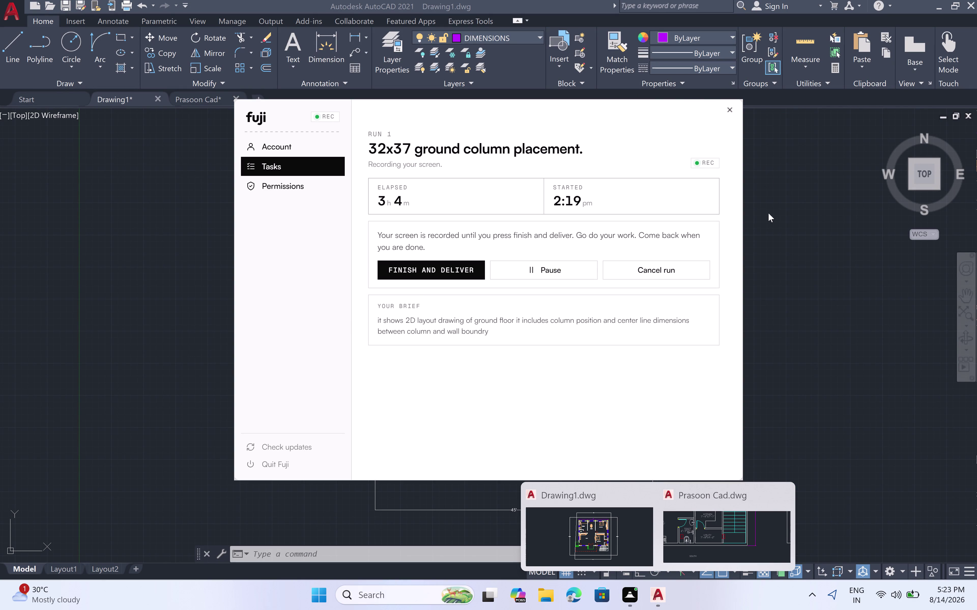
Close the Fuji recording task window to reveal the AutoCAD ground-floor plan.
click(633, 527)
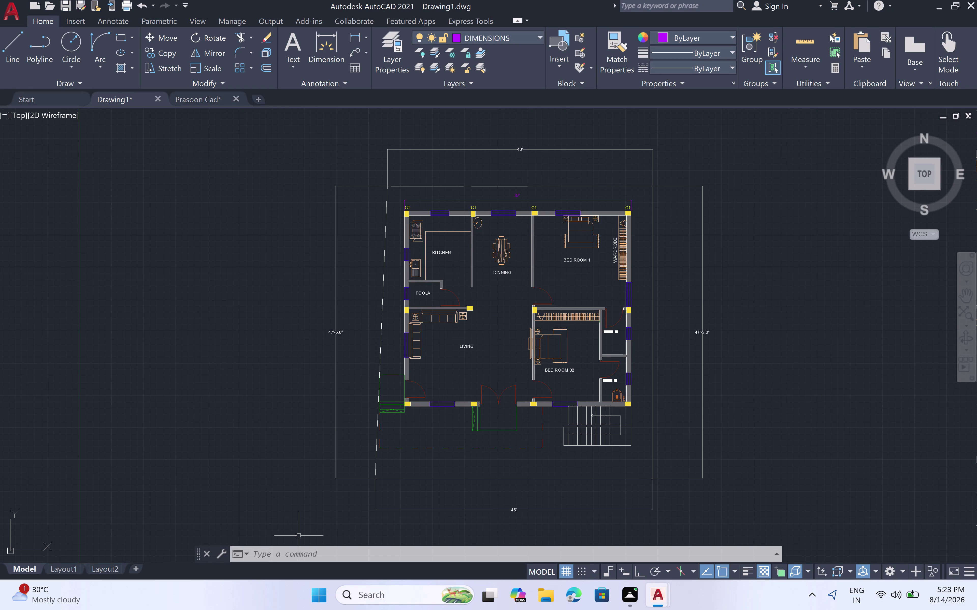
Switch the current layer from DIMENSIONS to 0 after abandoning a trial line.
scroll(up, 3)
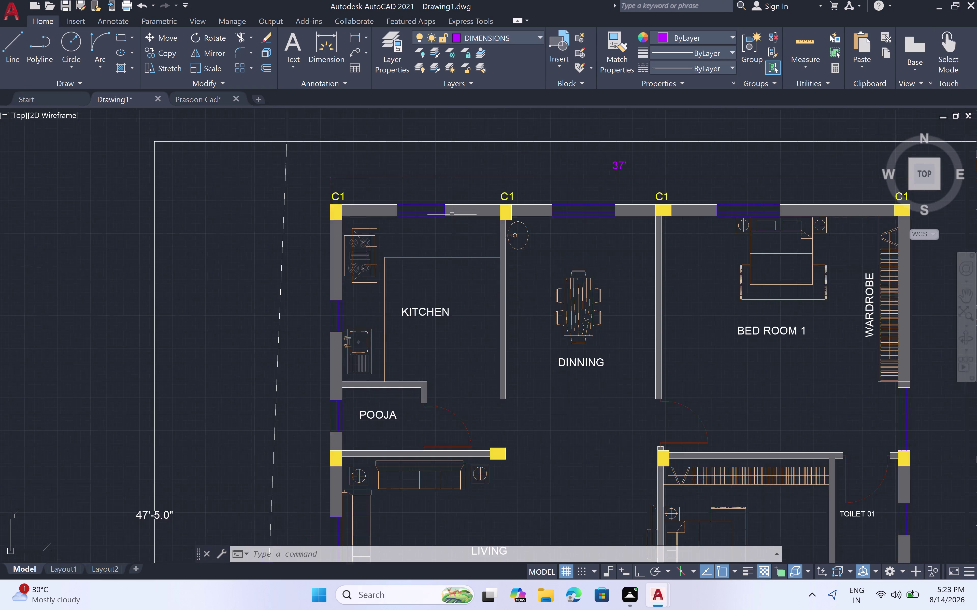
scroll(up, 3)
scroll(down, 3)
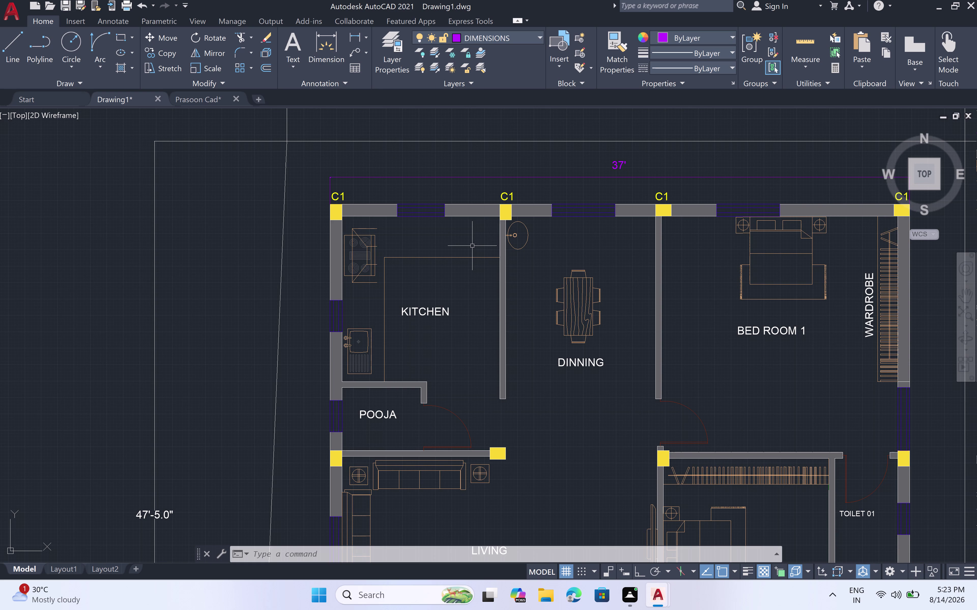
key(l)
key(space)
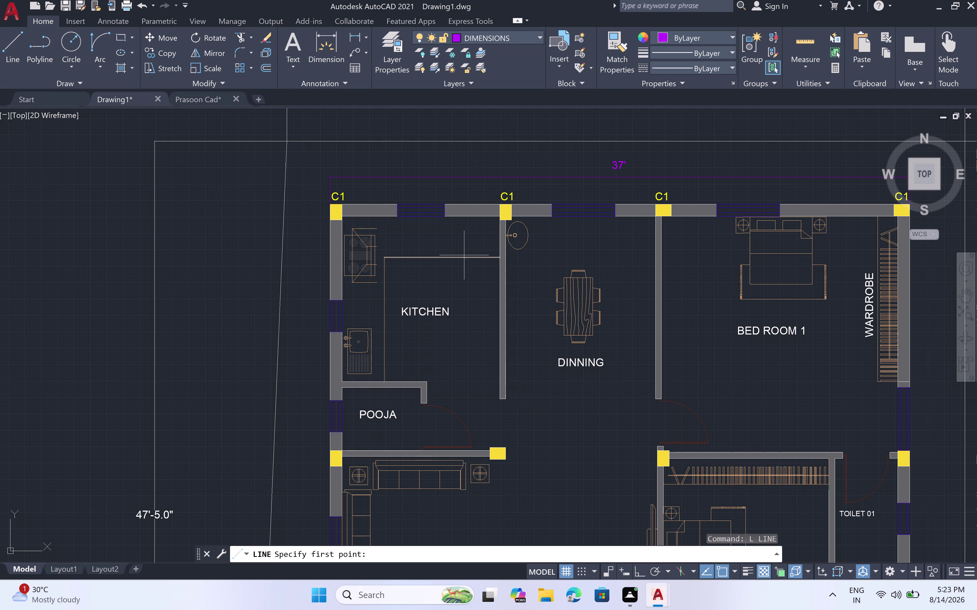
click(471, 218)
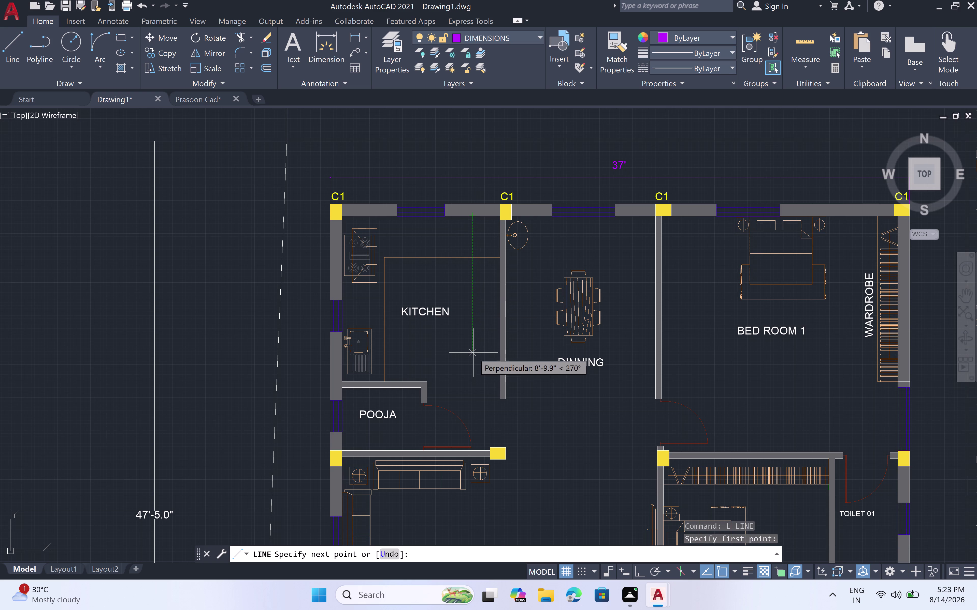
key(Escape)
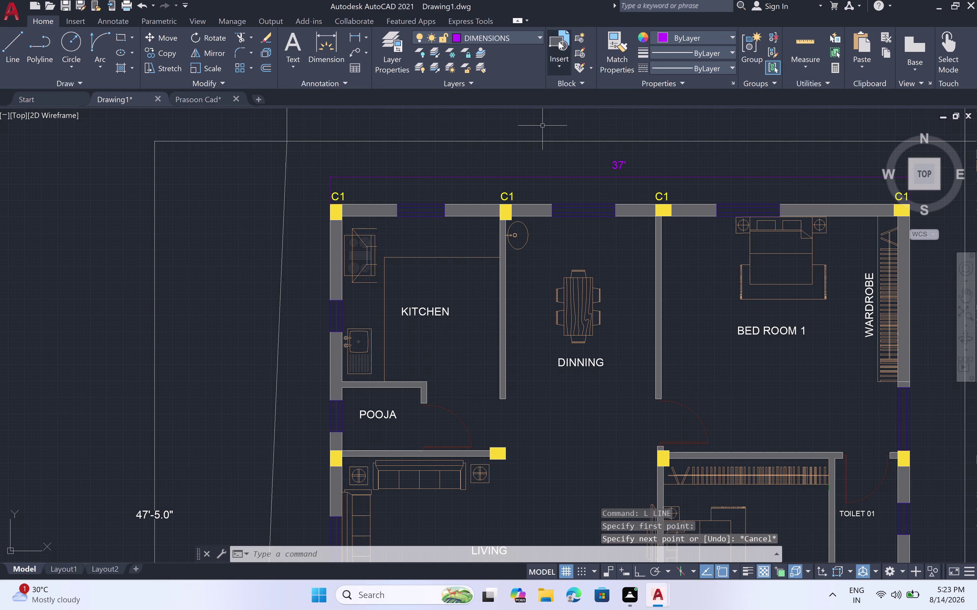
click(539, 33)
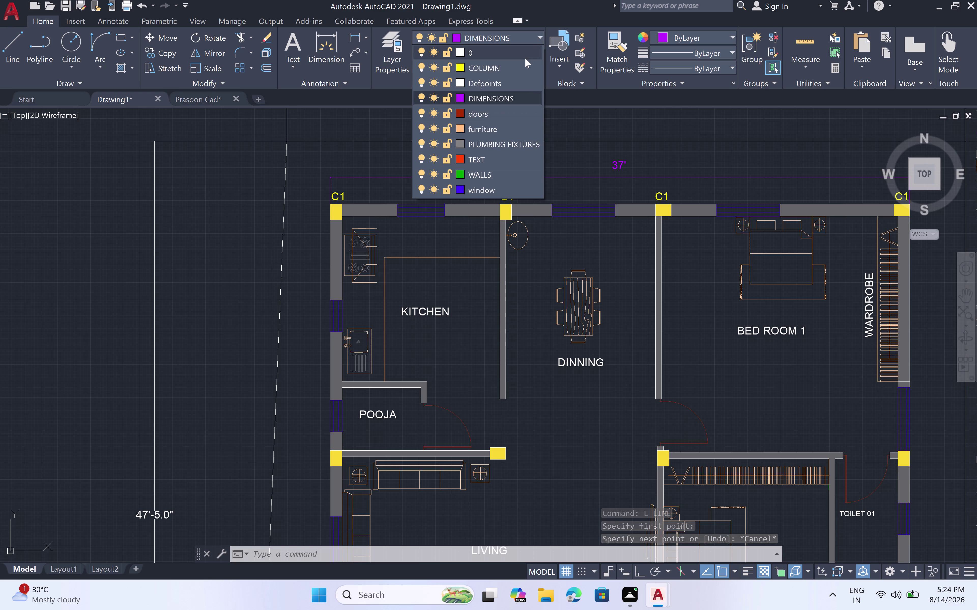
click(525, 53)
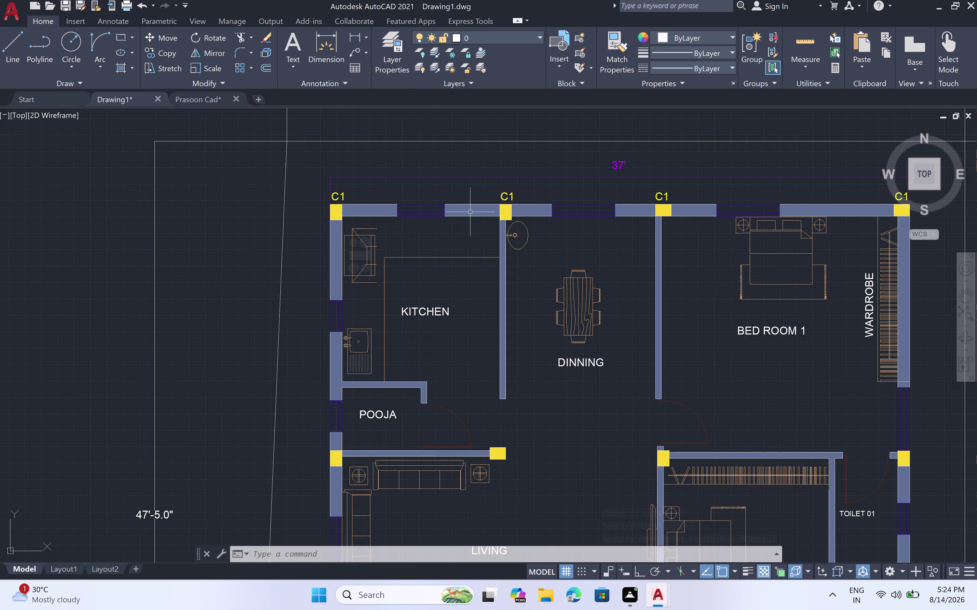
Draw the kitchen's vertical centre line from the top wall downward.
key(l)
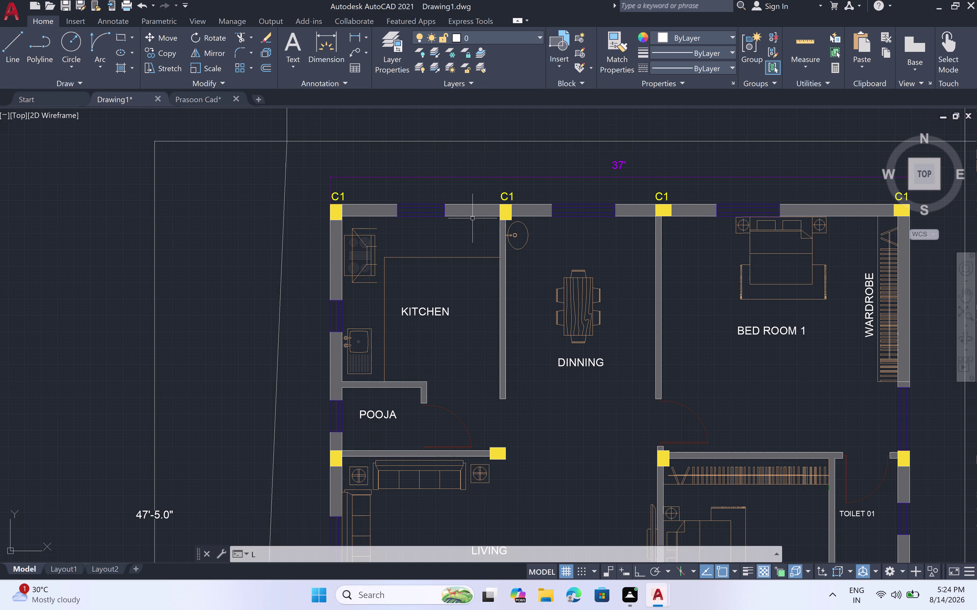
key(space)
click(473, 214)
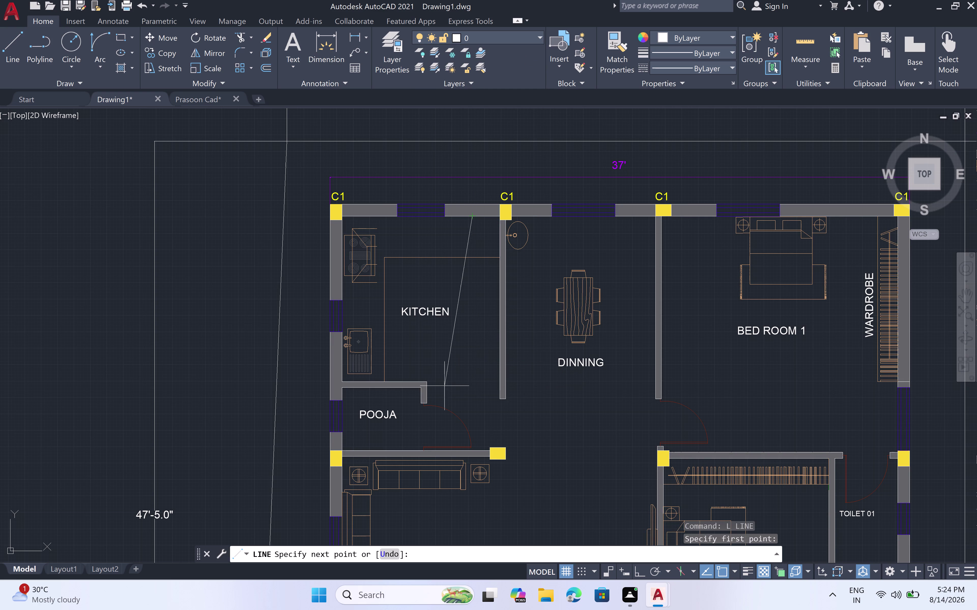
click(473, 381)
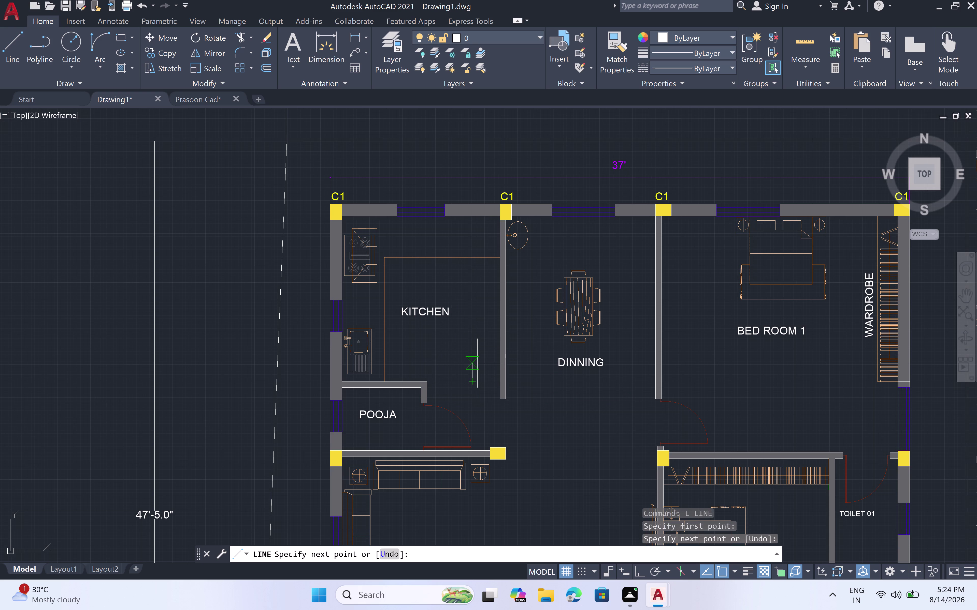
key(Escape)
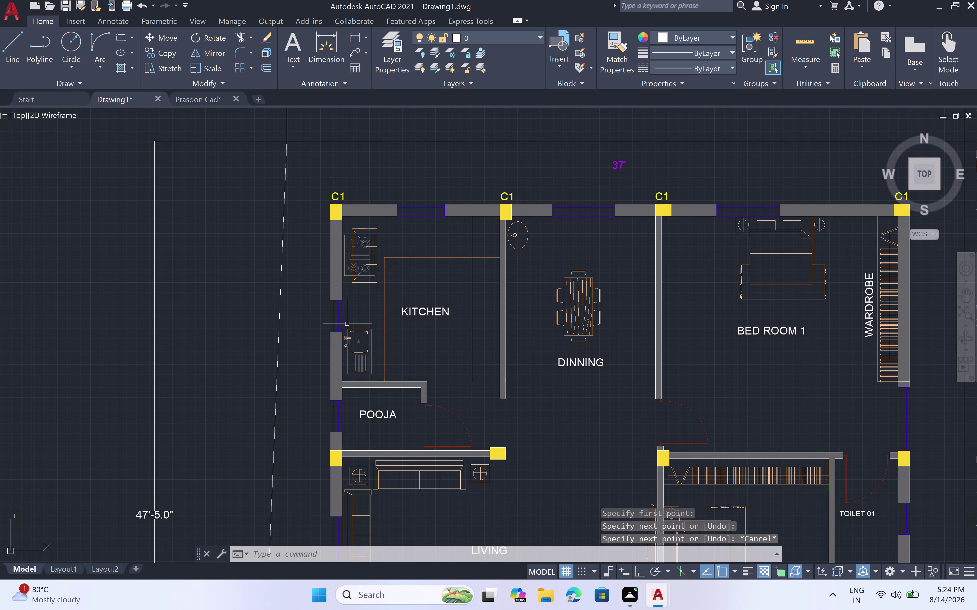
With Ortho on, draw the kitchen's horizontal centre line from left wall to right wall.
key(space)
key(space)
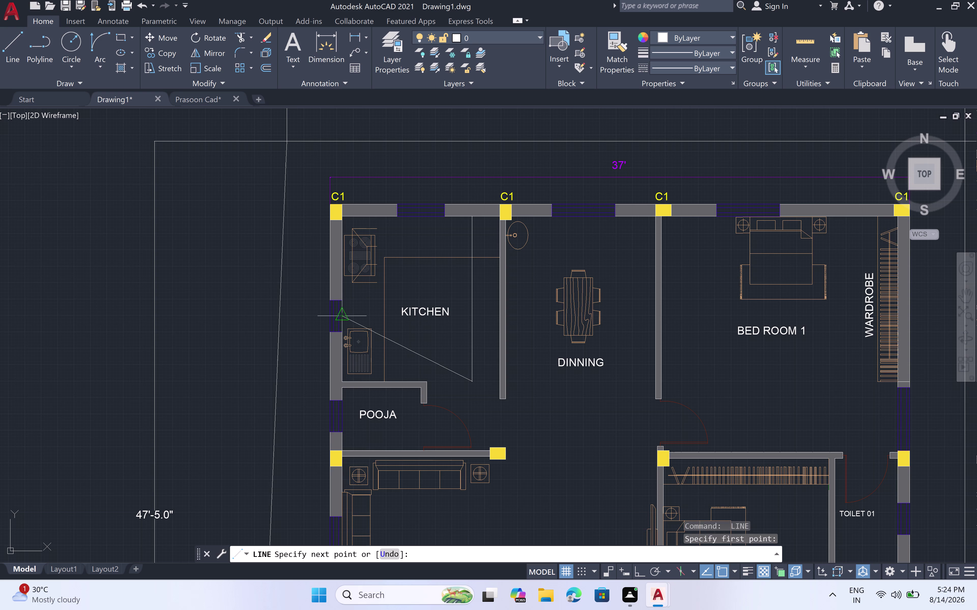
key(Escape)
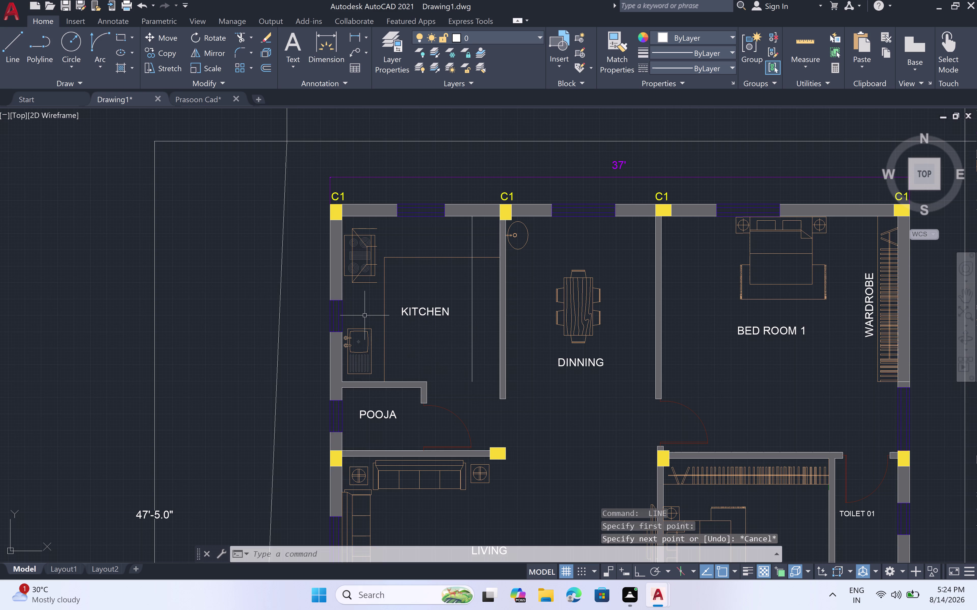
key(l)
key(space)
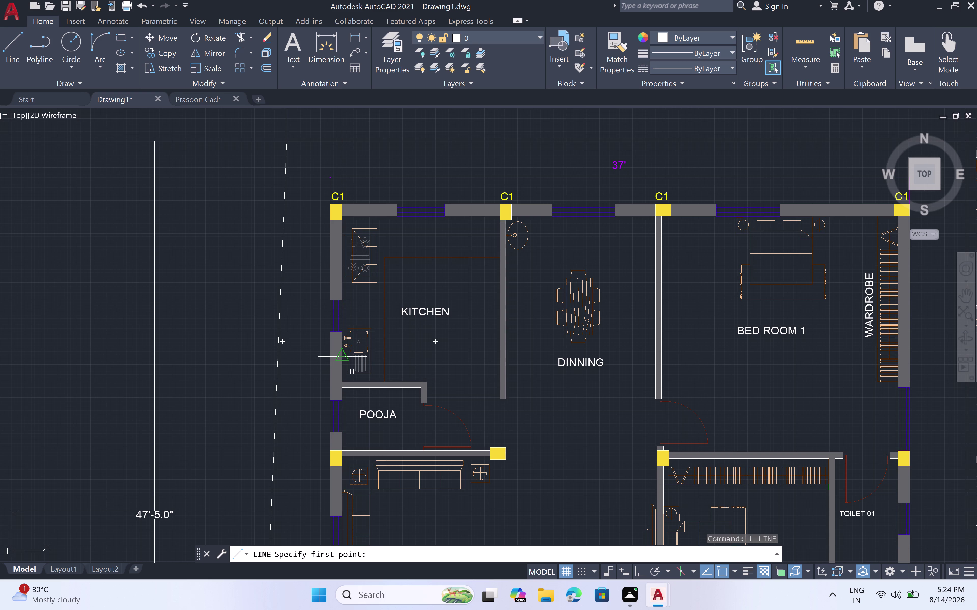
drag(340, 356, 344, 356)
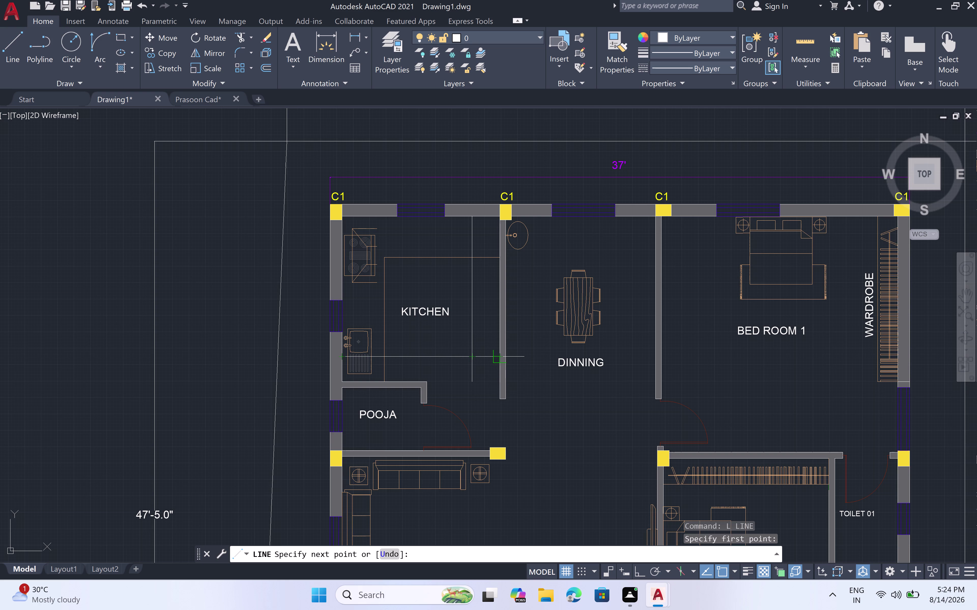
scroll(up, 3)
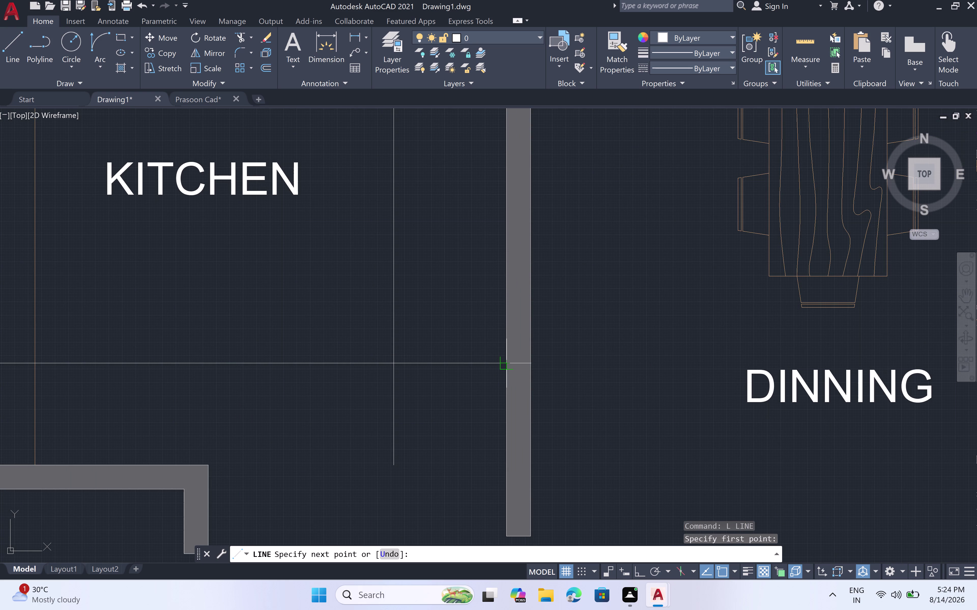
key(F8)
click(504, 360)
key(Escape)
scroll(down, 3)
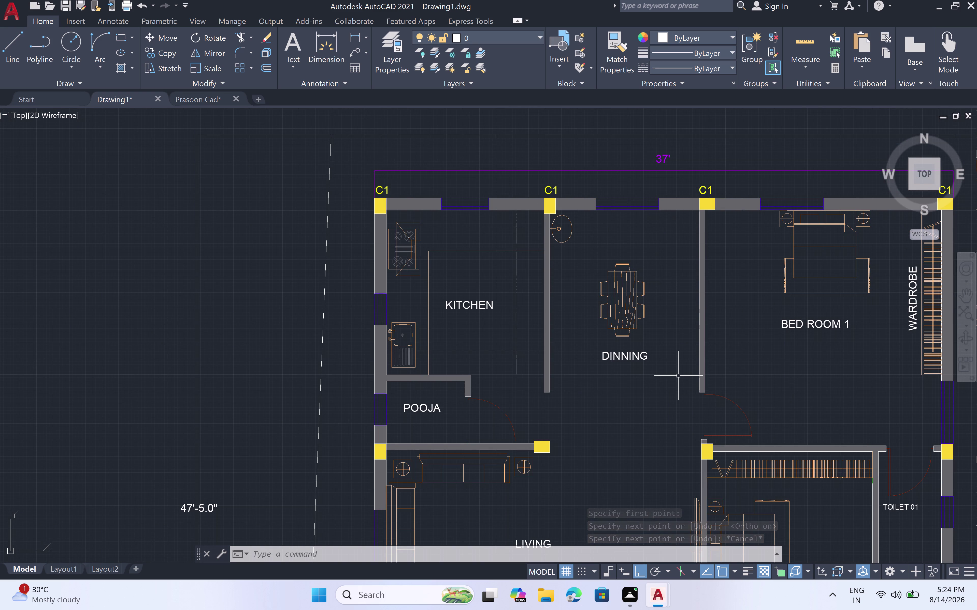
Draw the dining room's vertical centre line from the top wall to the bottom wall.
key(l)
key(space)
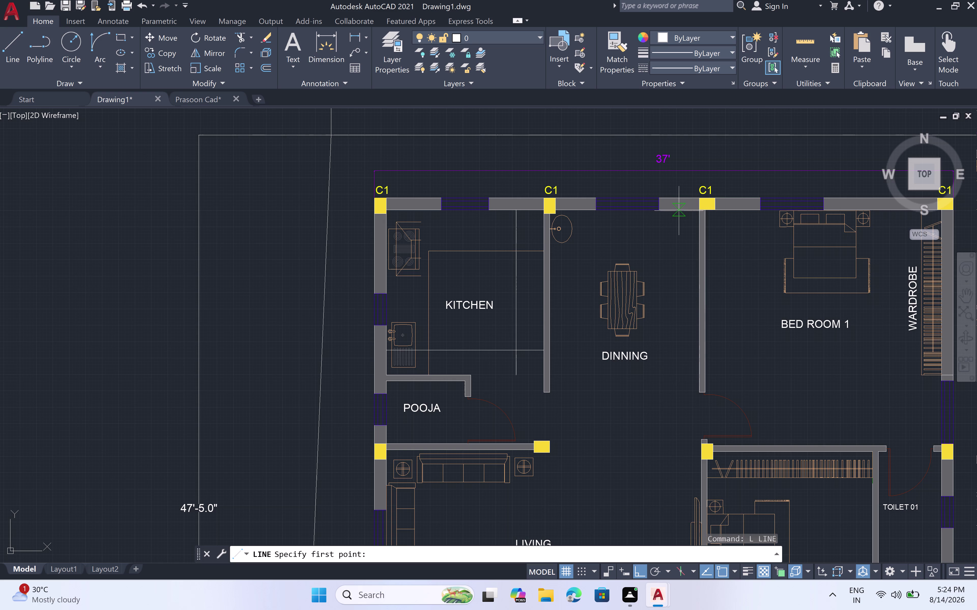
scroll(up, 3)
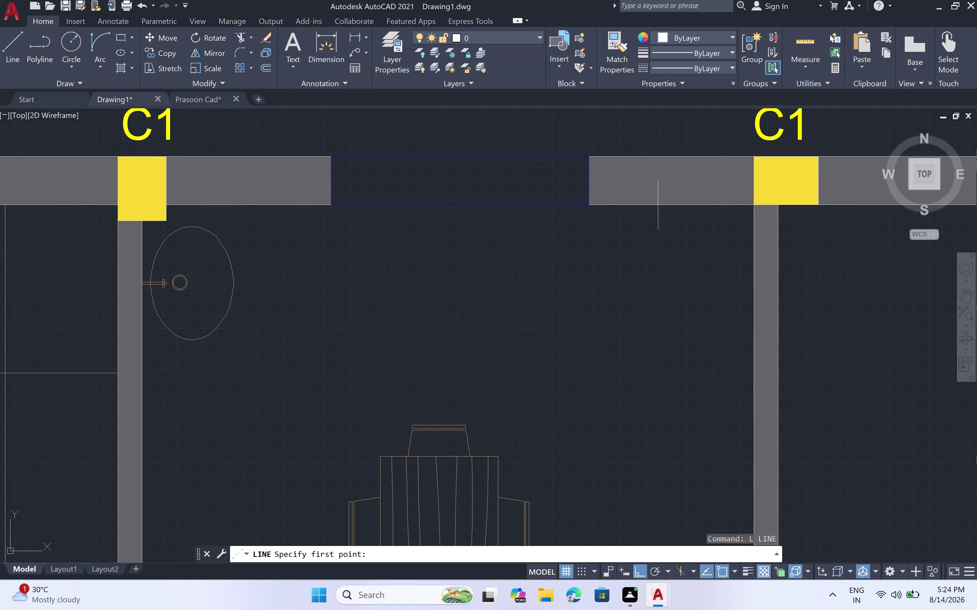
click(681, 206)
scroll(down, 3)
scroll(down, 3)
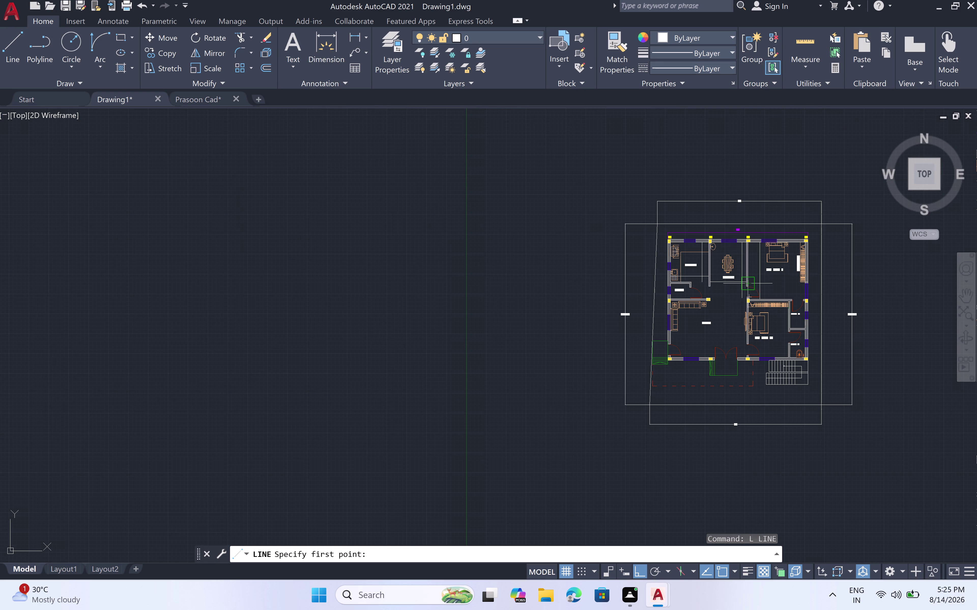
Run a horizontal Bed Room 1 centre line from the bedroom wall to the wardrobe wall.
scroll(up, 3)
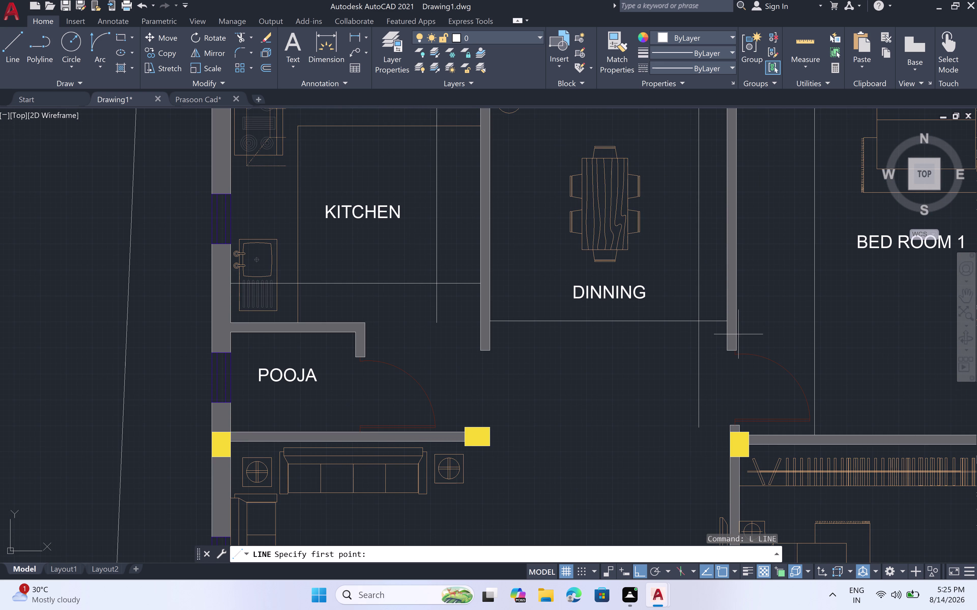
click(735, 329)
scroll(down, 3)
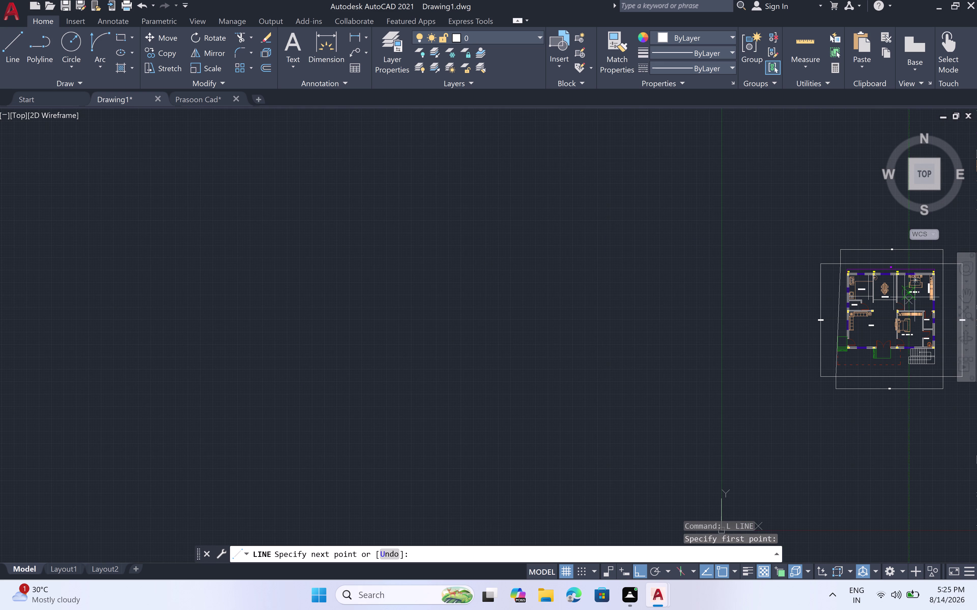
middle_drag(918, 299, 845, 307)
scroll(up, 3)
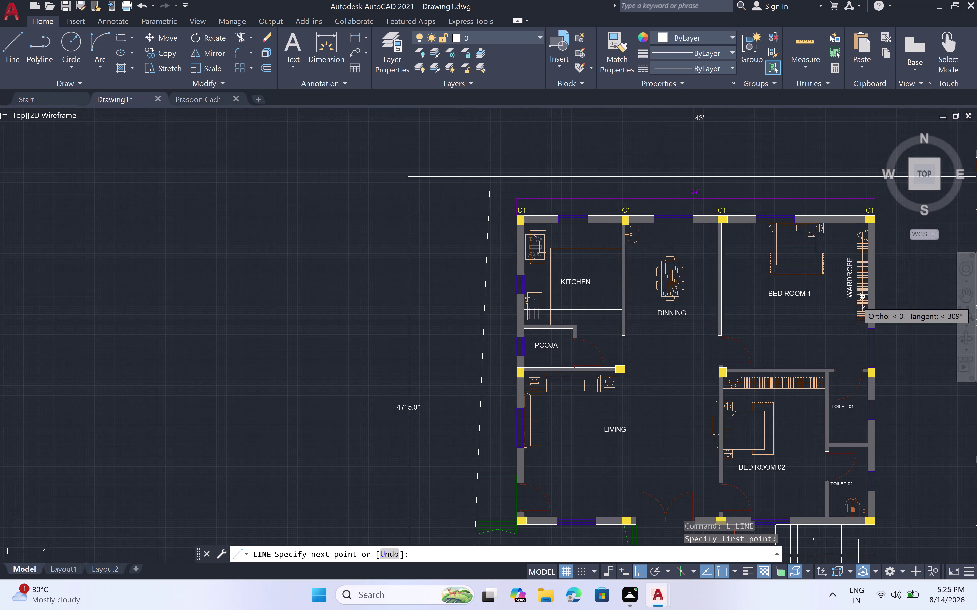
scroll(up, 3)
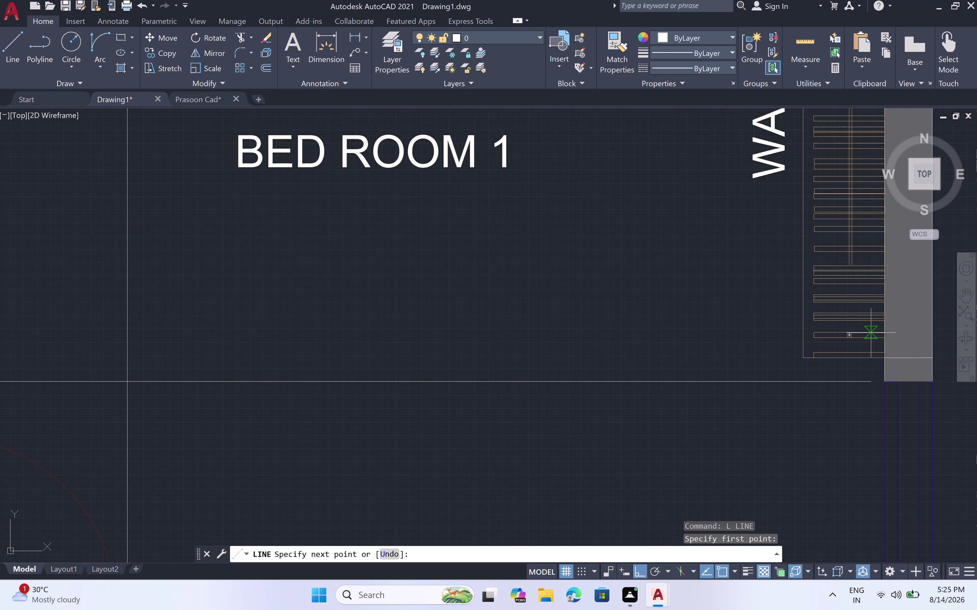
click(883, 378)
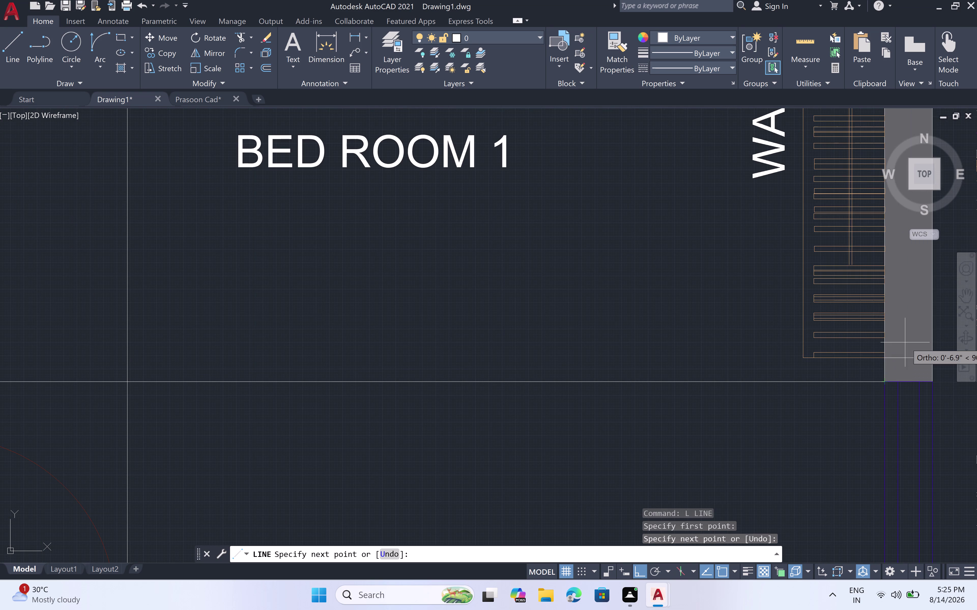
End the Bed Room 1 line and zoom onto the top wall between the C1 columns.
key(Escape)
scroll(down, 3)
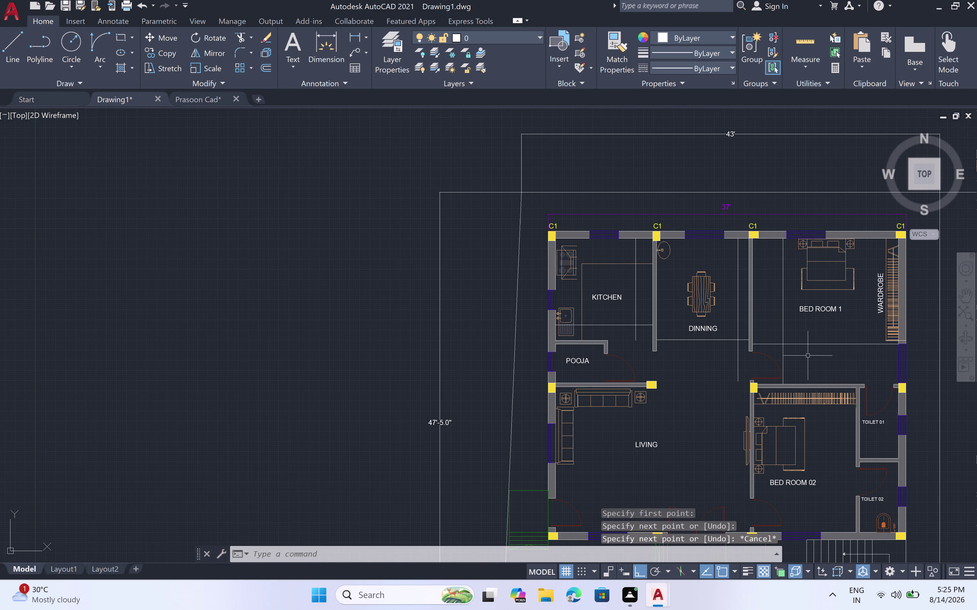
scroll(down, 3)
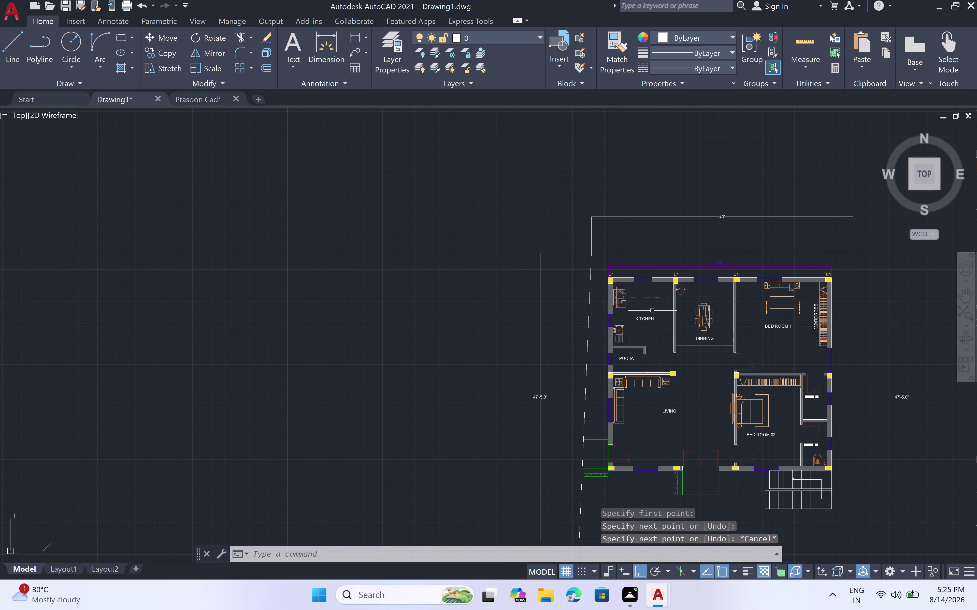
scroll(up, 3)
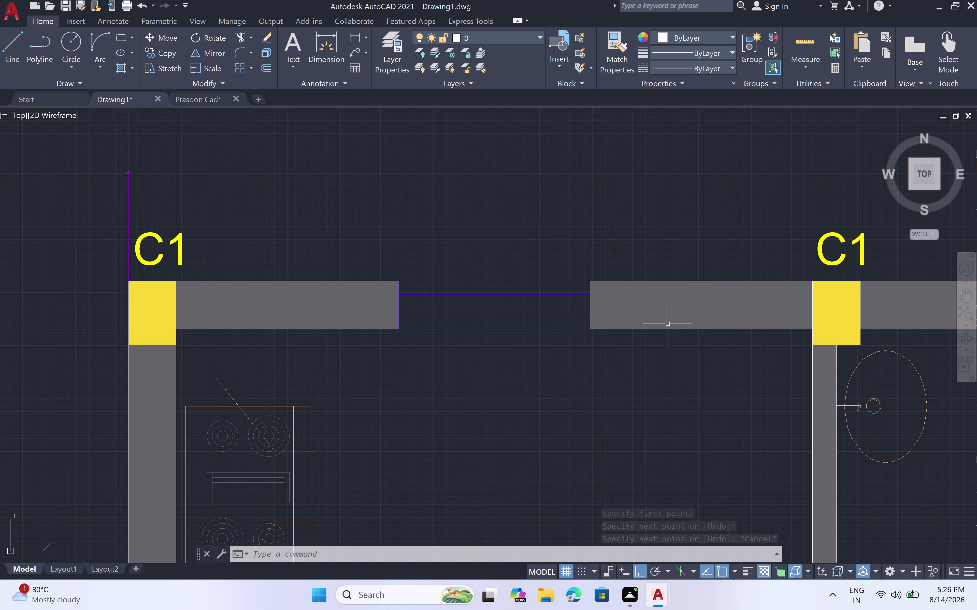
scroll(up, 3)
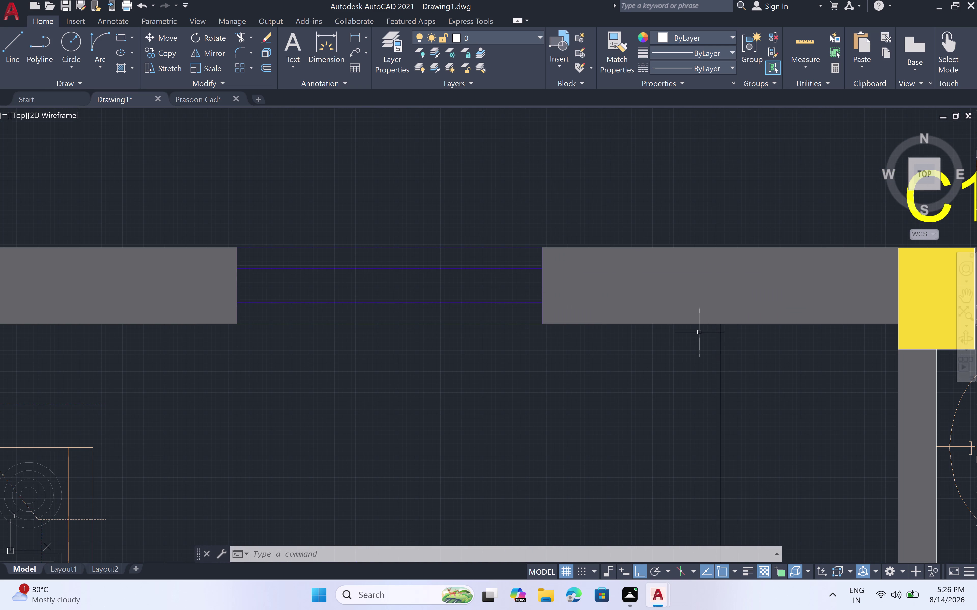
key(l)
key(space)
With Ortho off, sketch the arrowhead's top point, lower-left tip and centre-line notch.
scroll(up, 3)
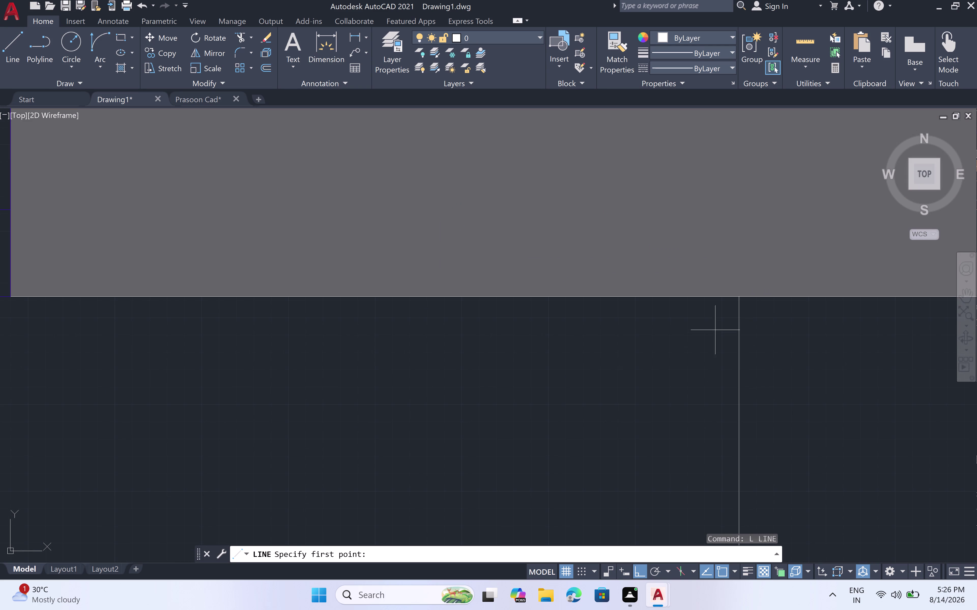
click(740, 299)
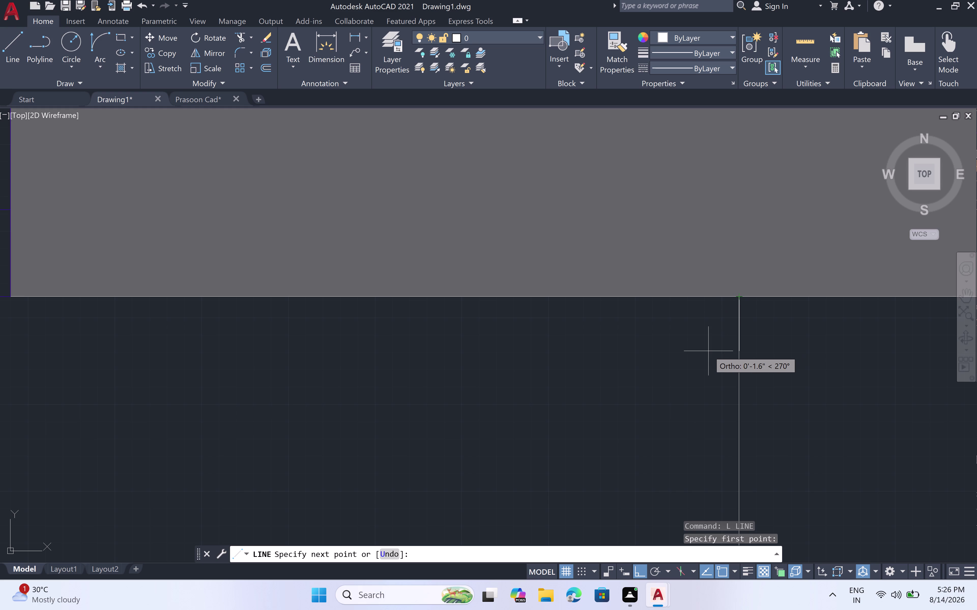
key(F8)
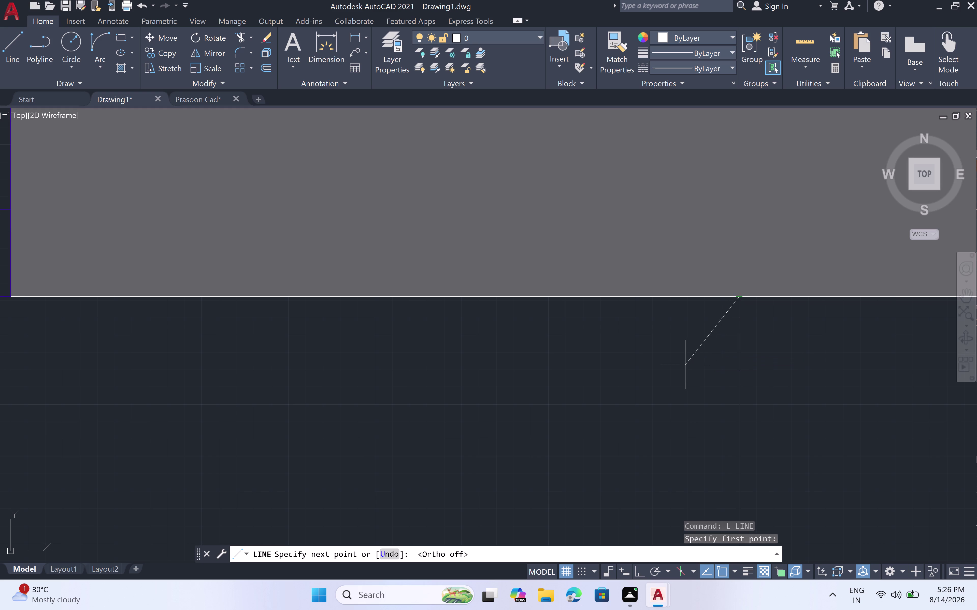
click(640, 447)
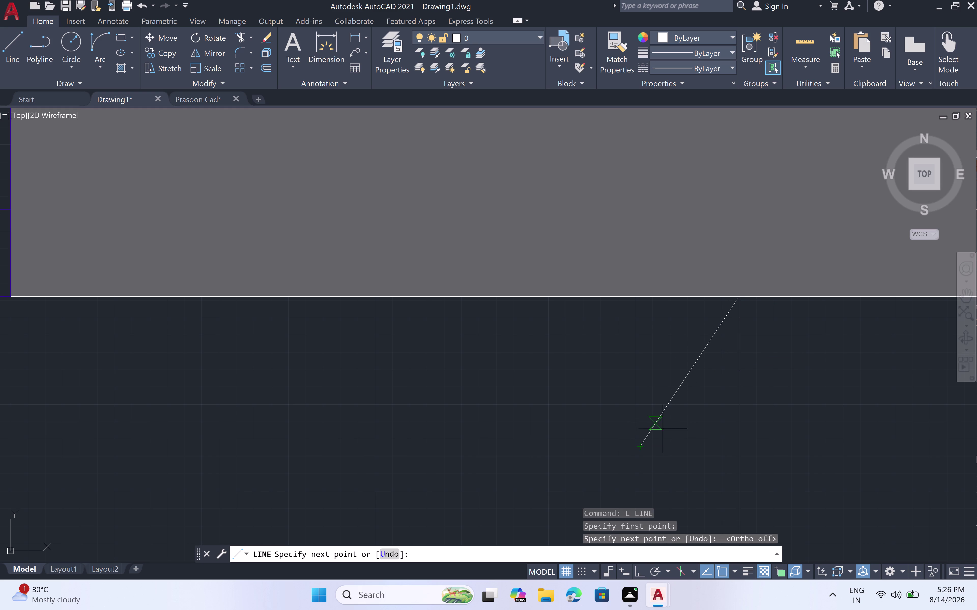
click(740, 397)
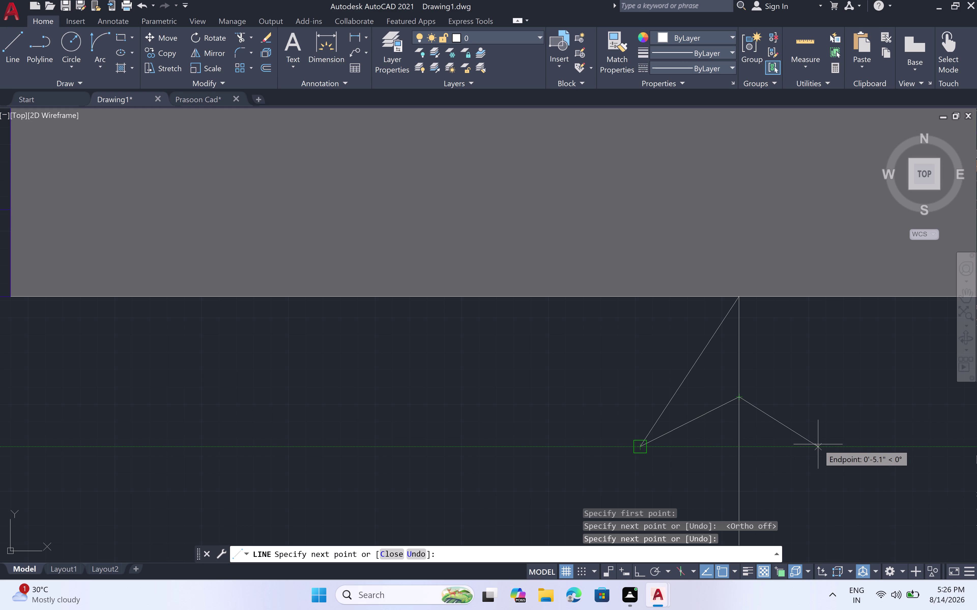
click(817, 445)
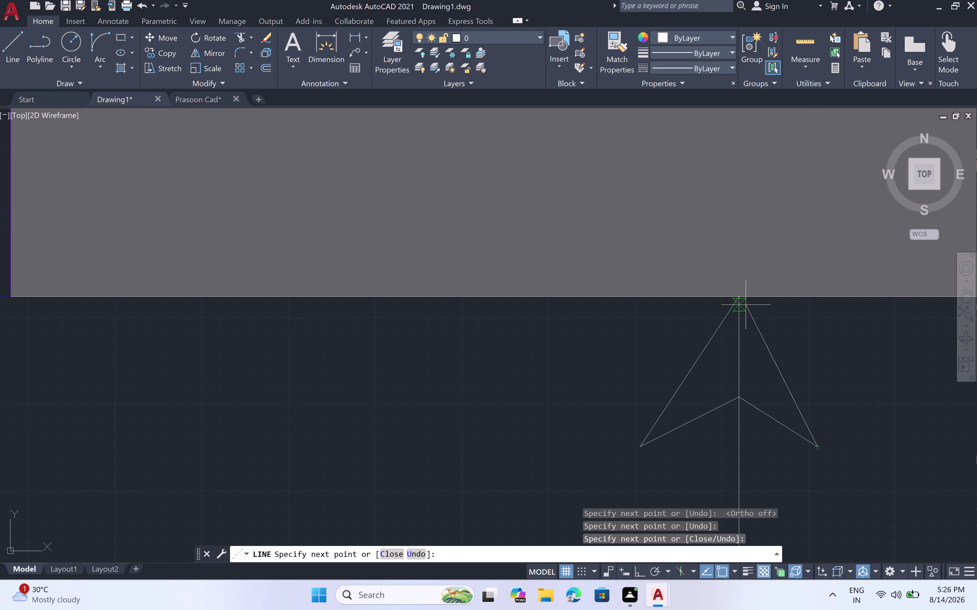
click(740, 298)
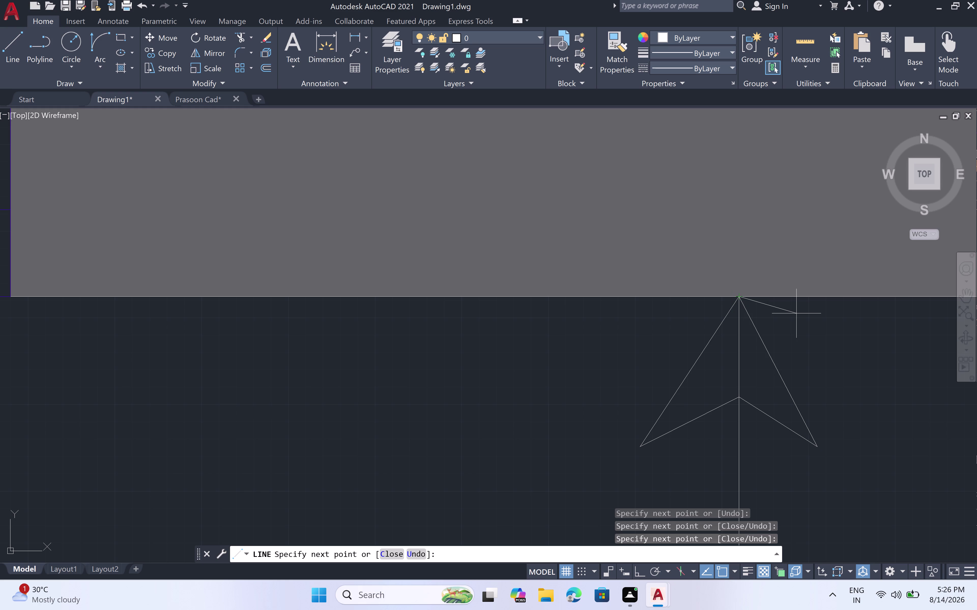
Redo the lower-right tip and close the arrowhead outline back at its top point.
key(ctrl+z)
key(ctrl+z)
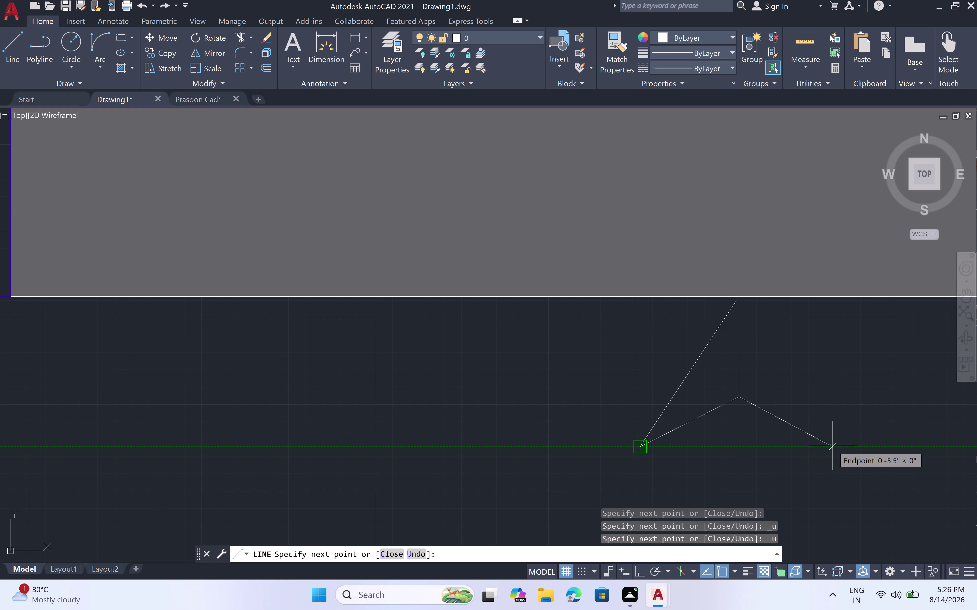
click(832, 445)
click(736, 298)
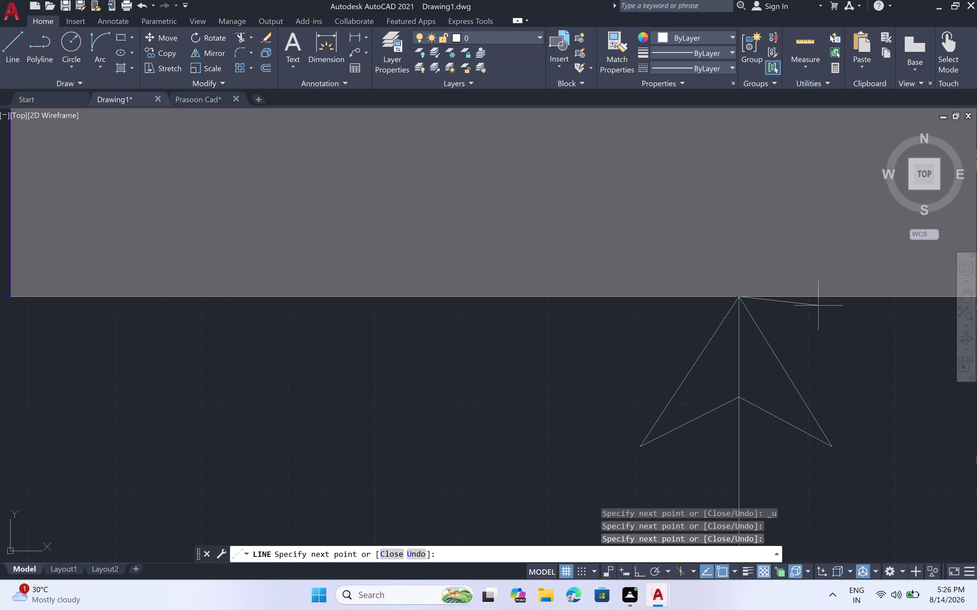
key(ctrl+z)
key(ctrl+z)
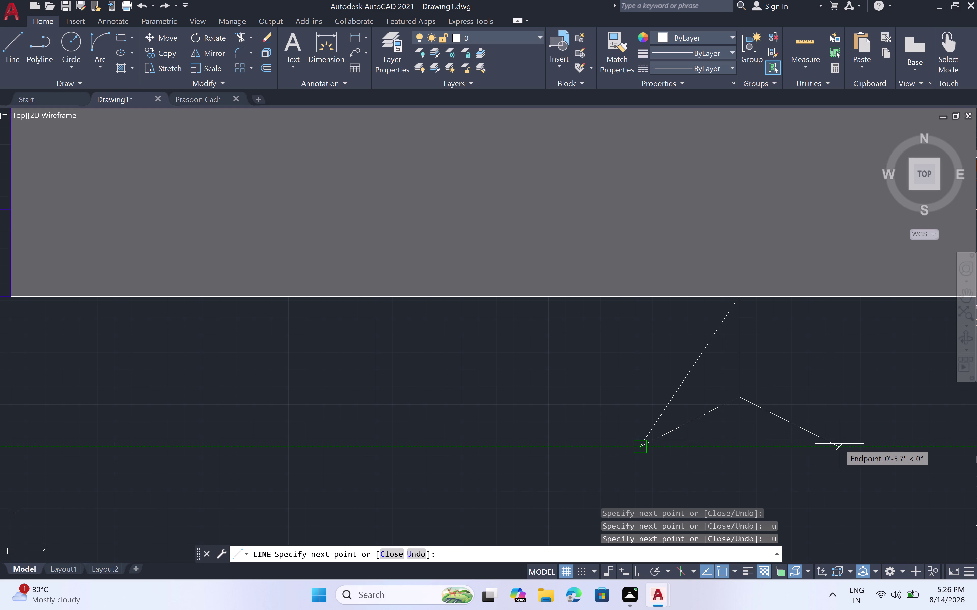
click(840, 444)
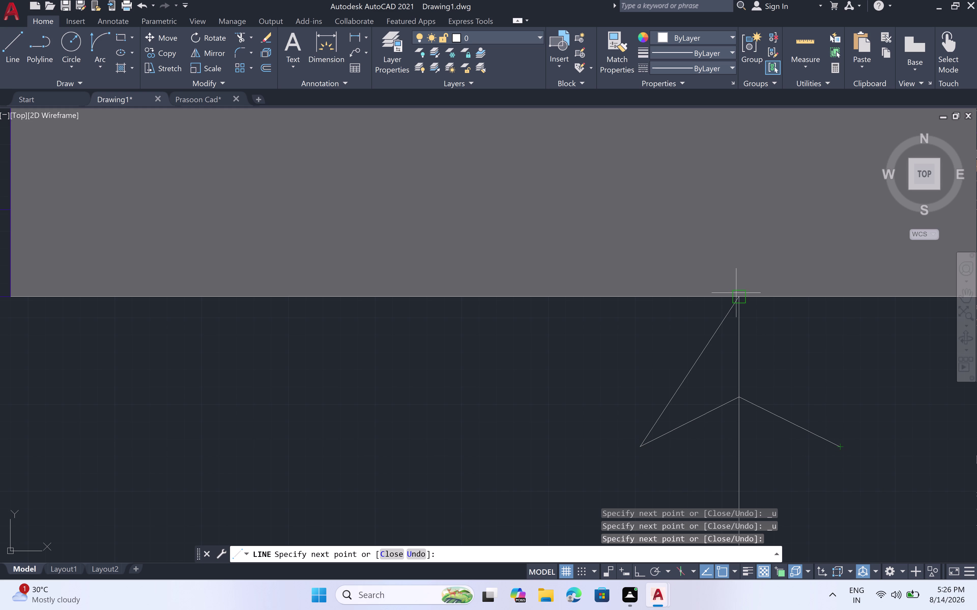
click(735, 293)
key(Escape)
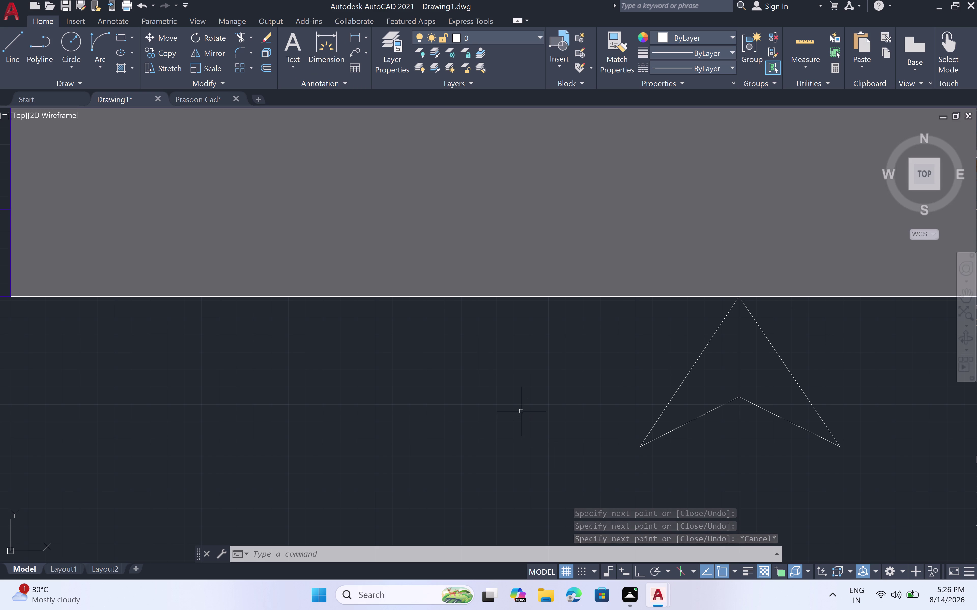
Apply a SOLID hatch to the arrowhead's left and right halves.
key(h)
key(space)
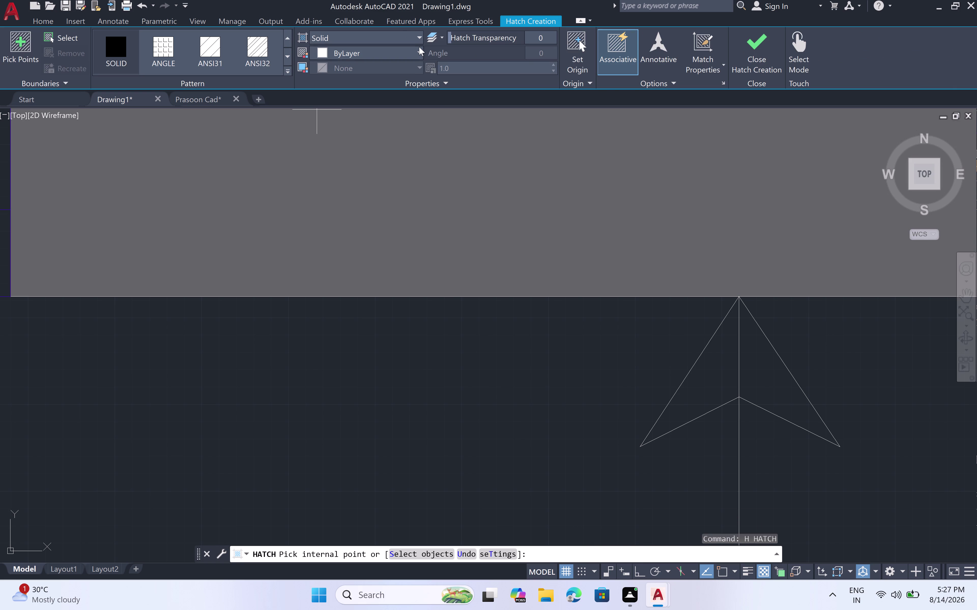
click(725, 362)
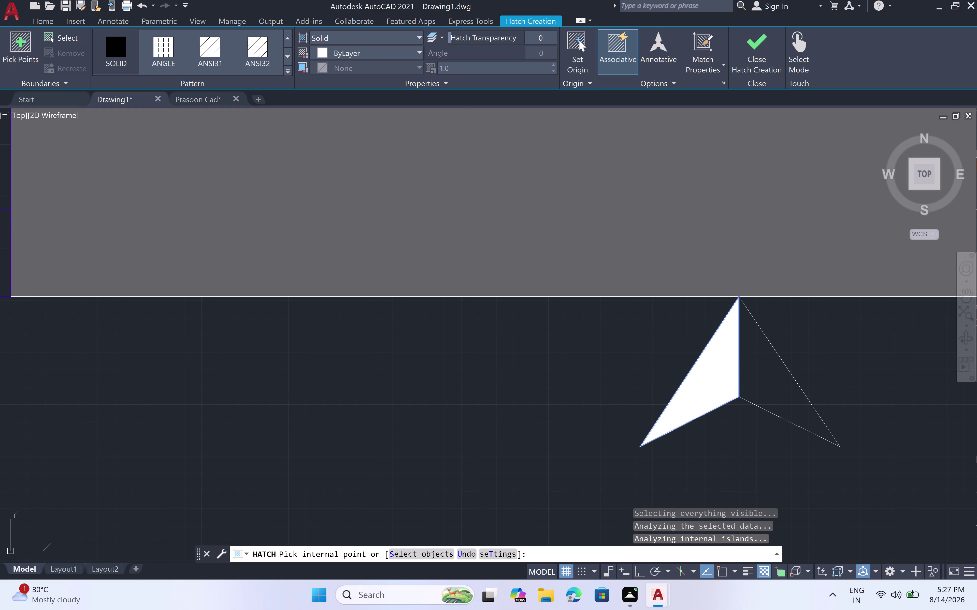
click(761, 368)
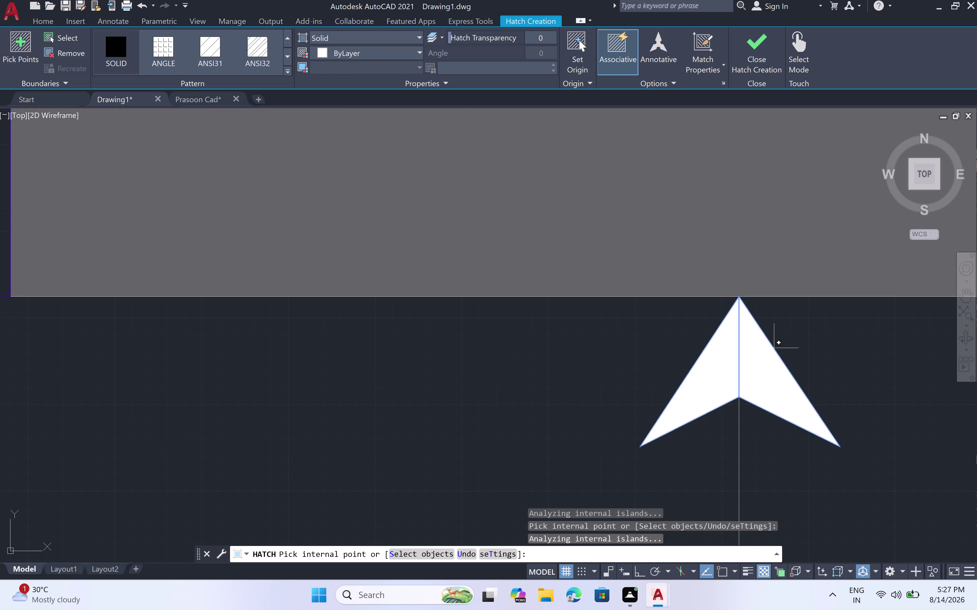
key(Escape)
scroll(down, 3)
Select the white arrowhead hatch and its outline below the top wall.
scroll(down, 3)
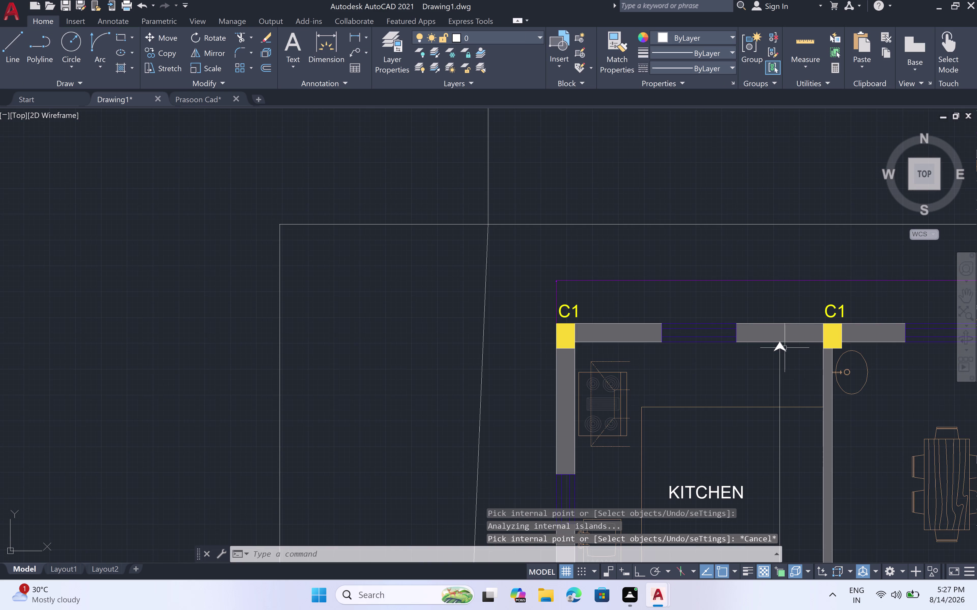
scroll(down, 3)
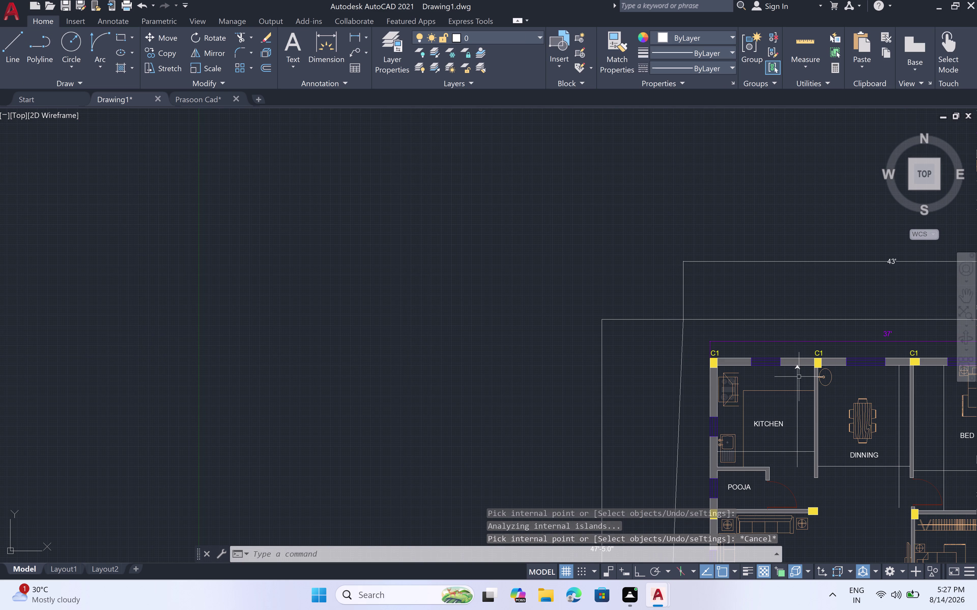
scroll(up, 3)
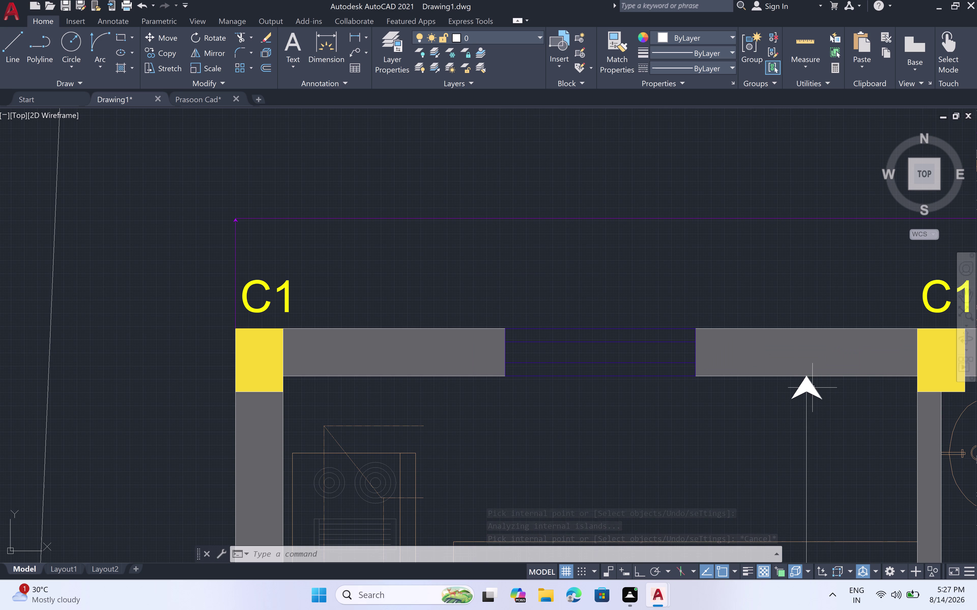
click(812, 388)
click(800, 388)
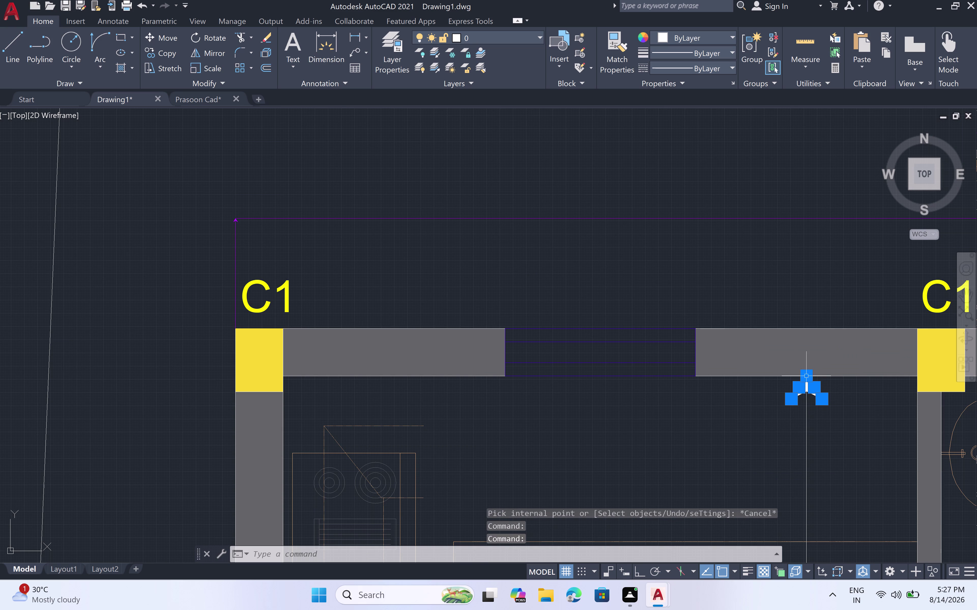
scroll(down, 3)
Copy the arrowhead from its tip to a point left of the floor plan.
key(c)
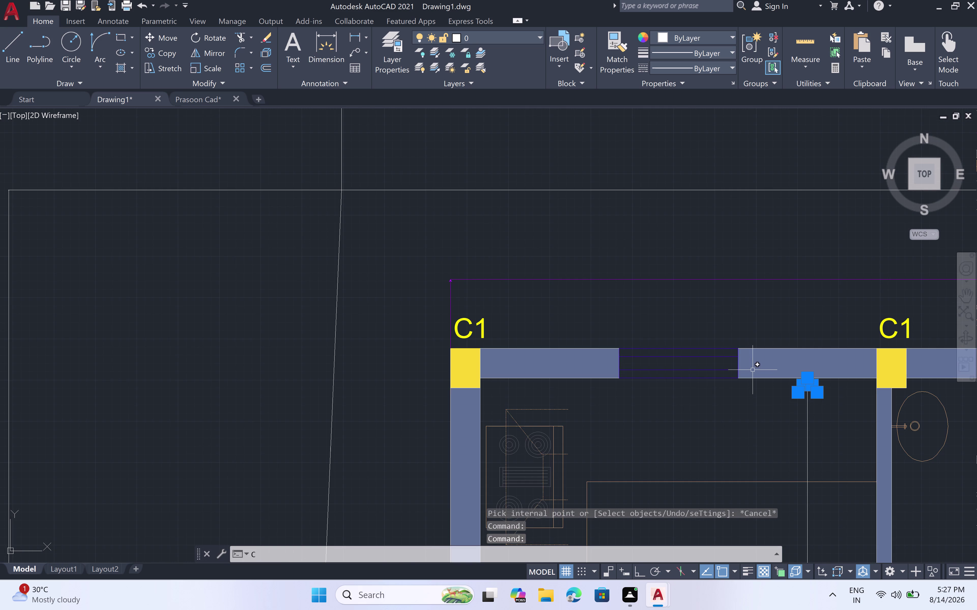
key(o)
key(space)
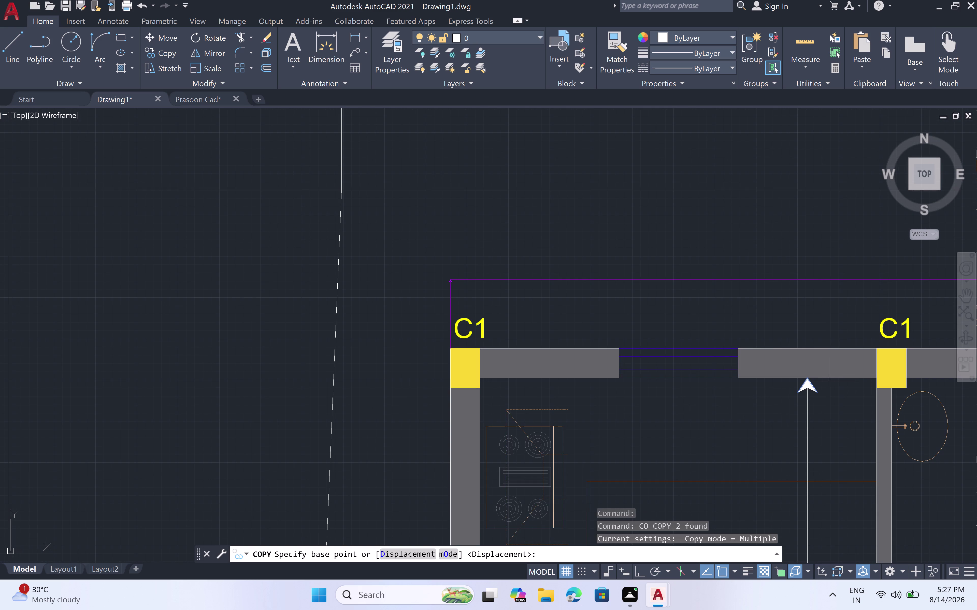
scroll(up, 3)
click(808, 372)
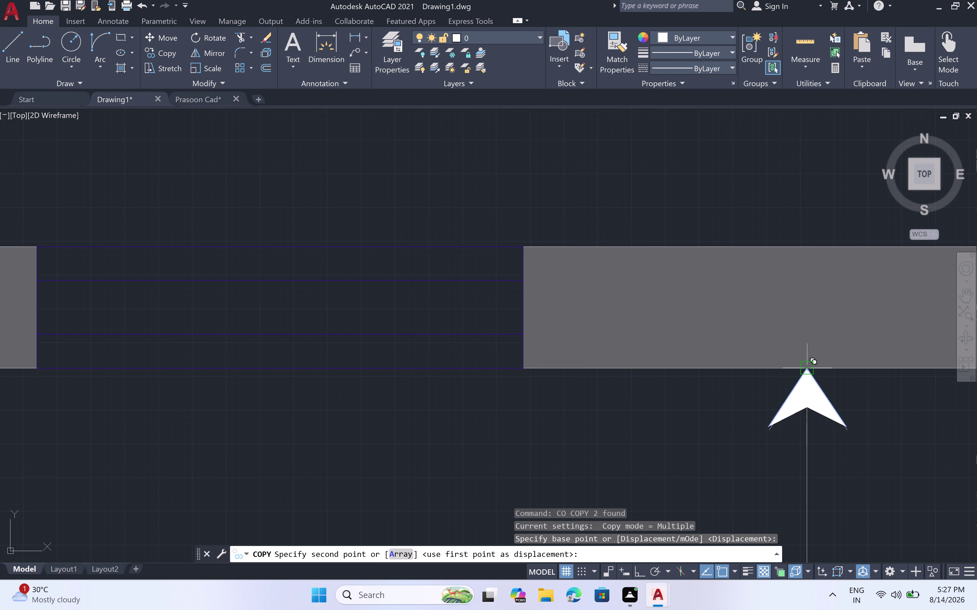
scroll(down, 3)
scroll(down, 3)
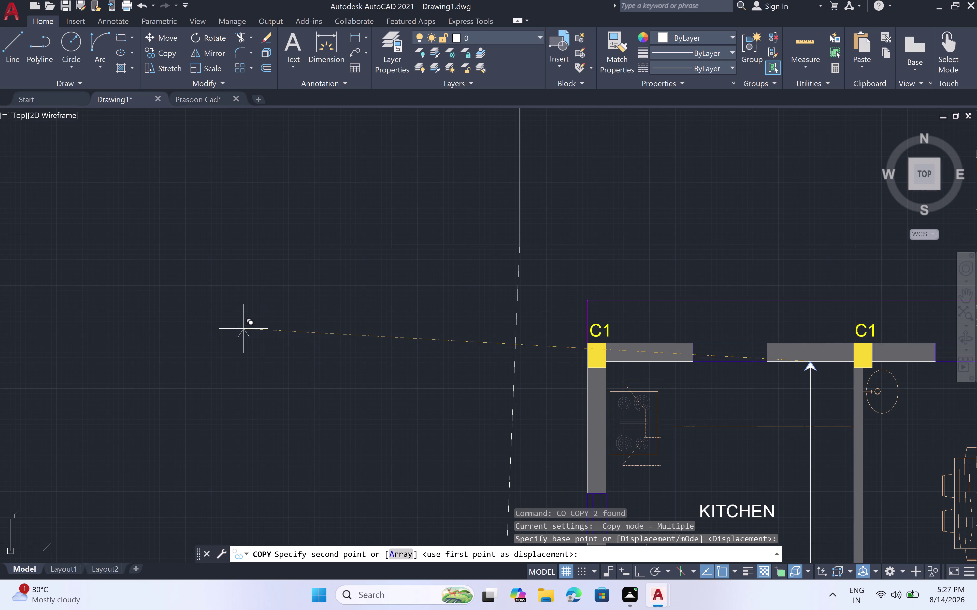
click(243, 329)
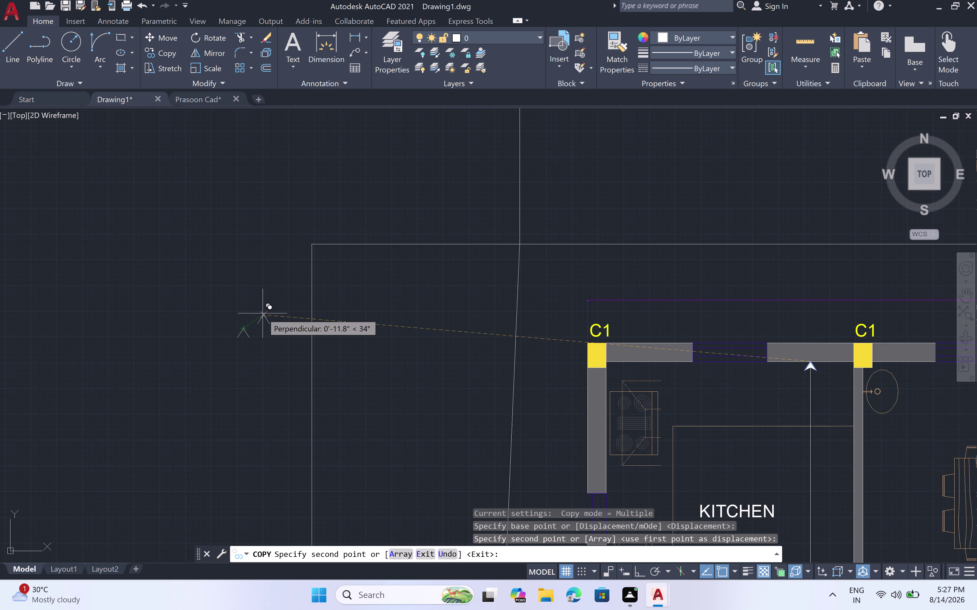
key(Escape)
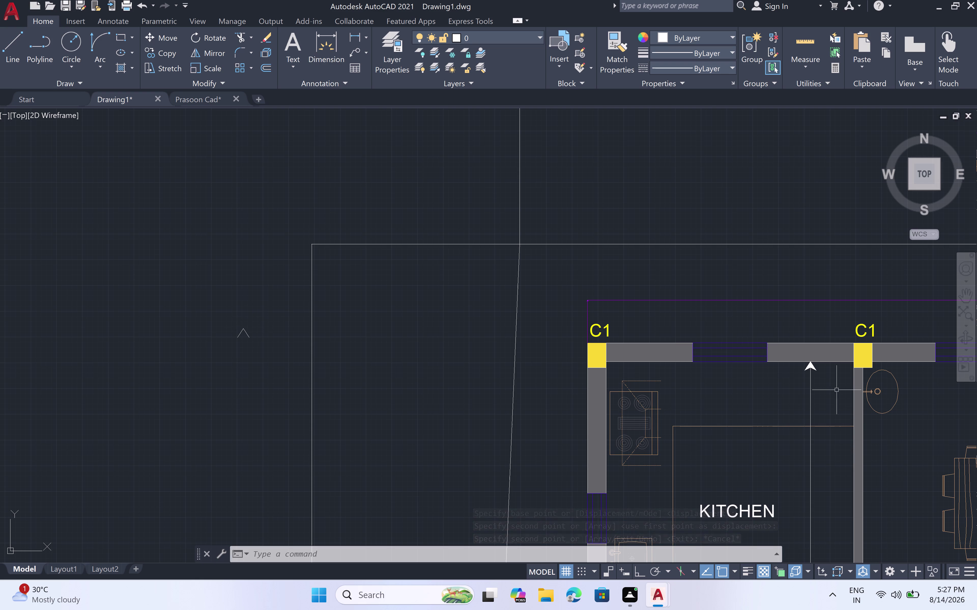
scroll(up, 3)
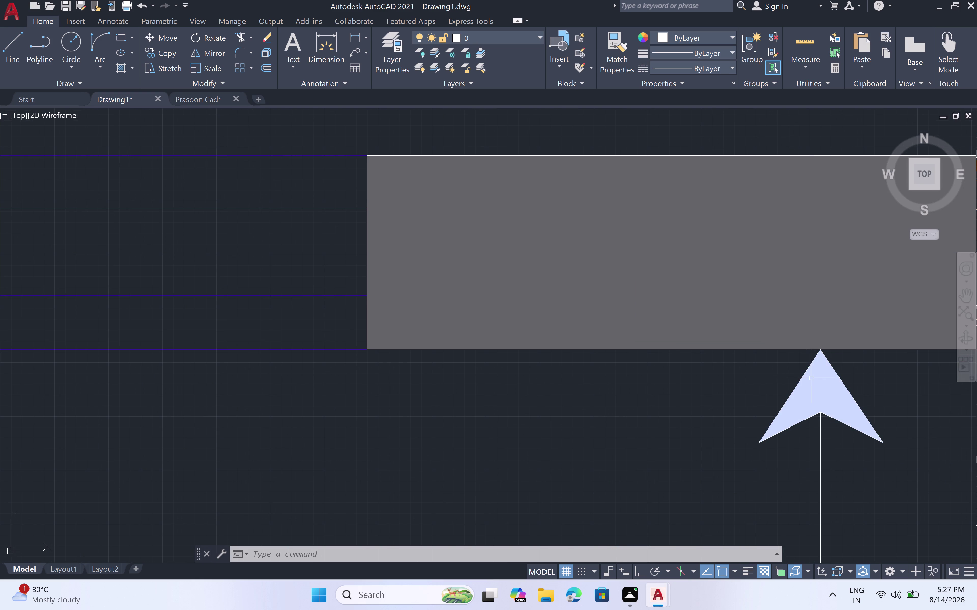
Copy the arrowhead from its tip into two side-by-side spots left of the plan.
click(817, 381)
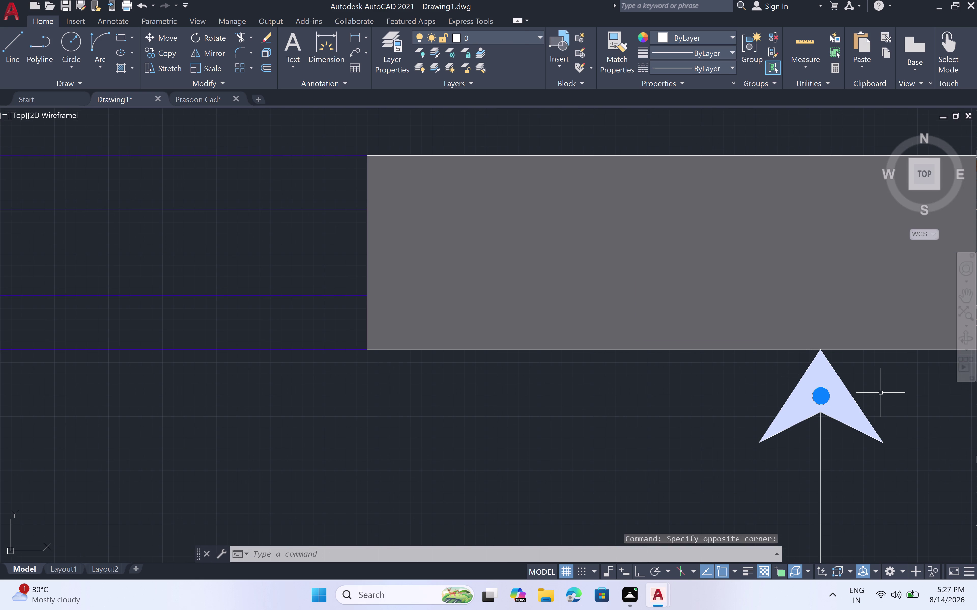
key(c)
key(o)
key(space)
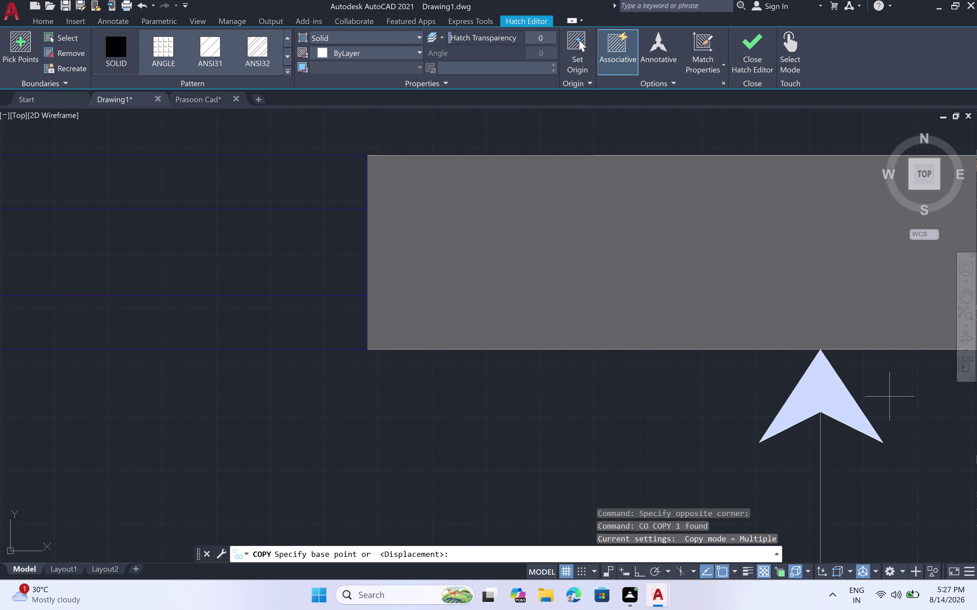
click(818, 355)
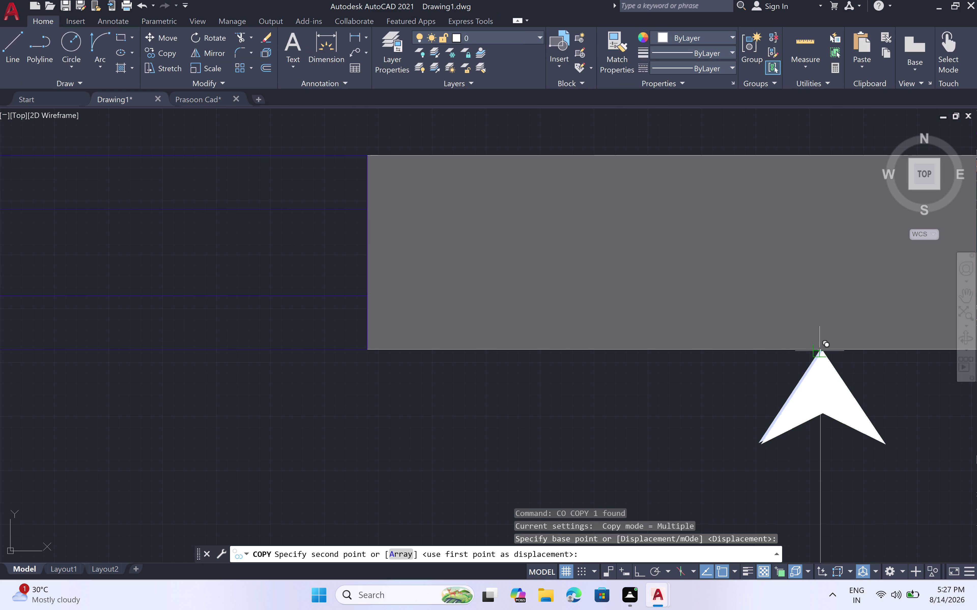
scroll(down, 3)
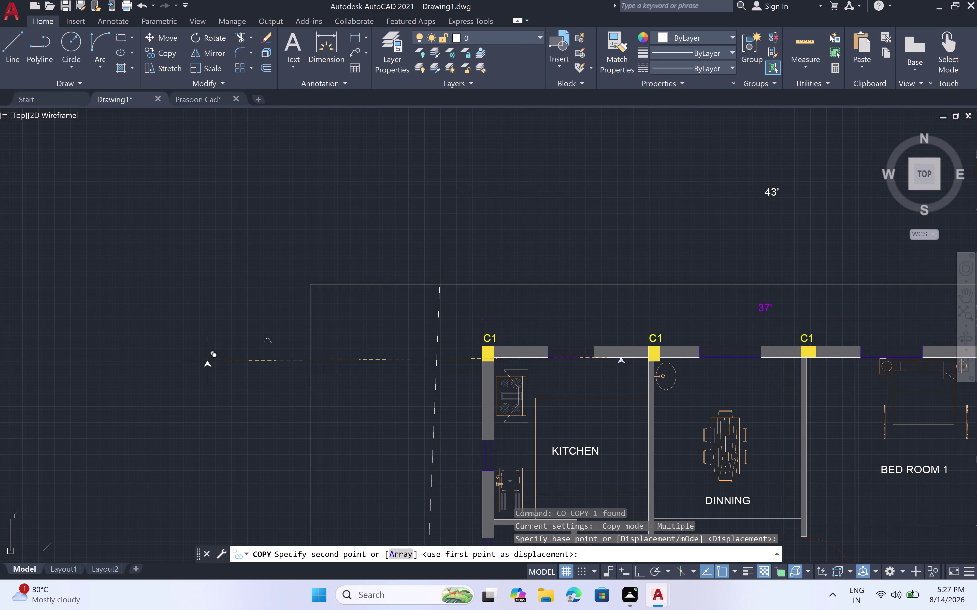
click(207, 361)
click(230, 360)
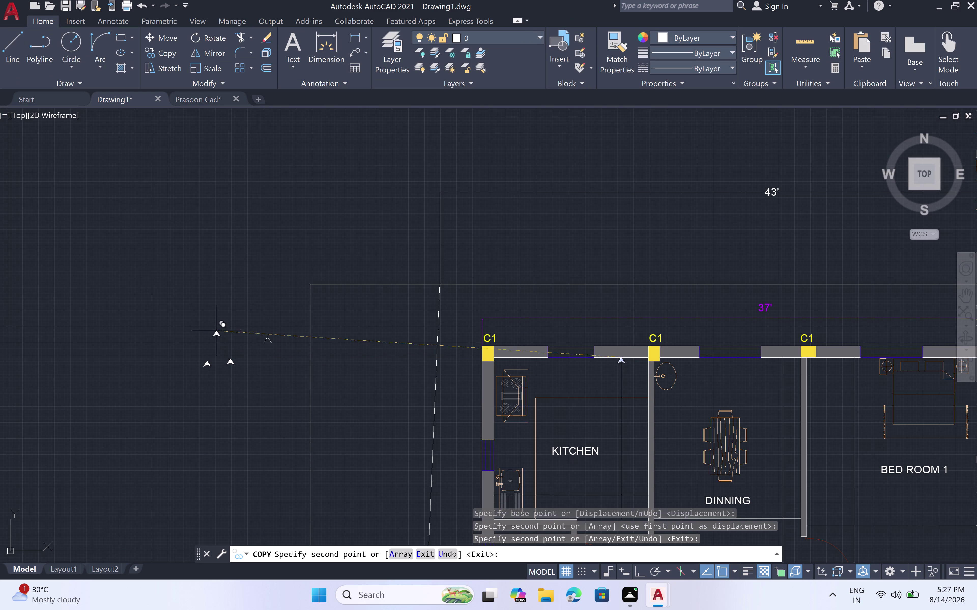
key(Escape)
scroll(up, 3)
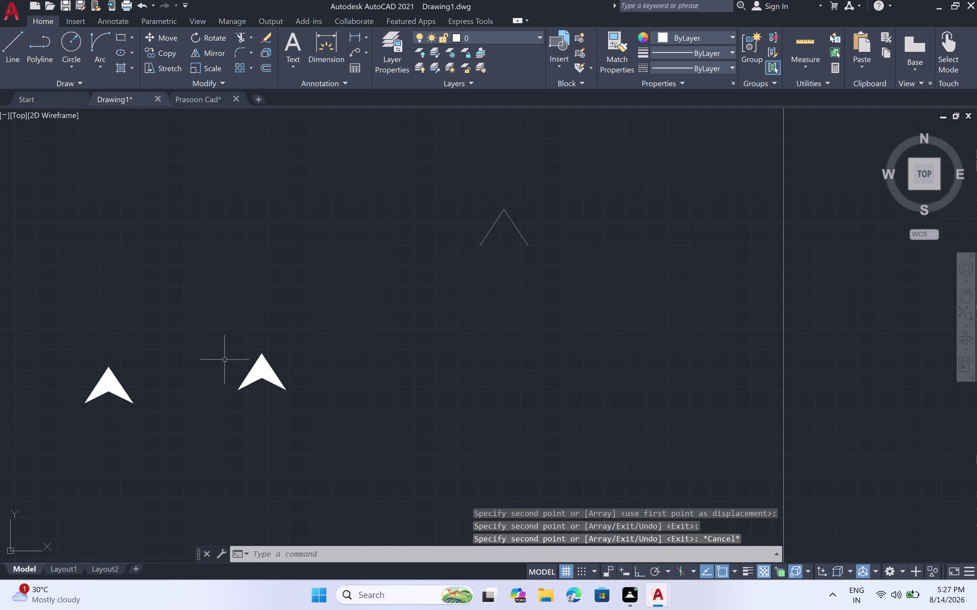
Select the right-hand arrowhead copy, backing out of an accidental hatch edit.
click(290, 346)
double_click(213, 409)
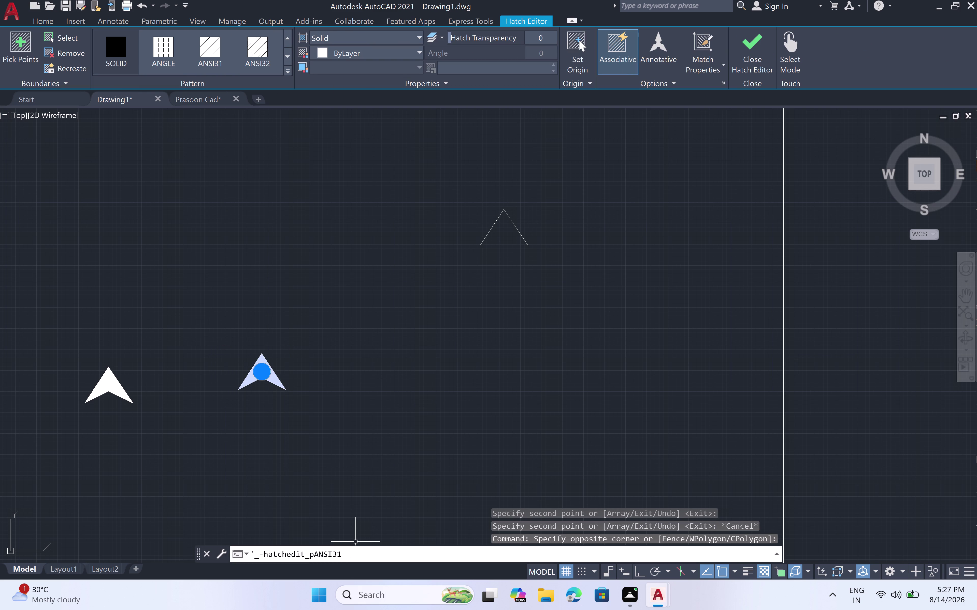
key(Escape)
key(Escape)
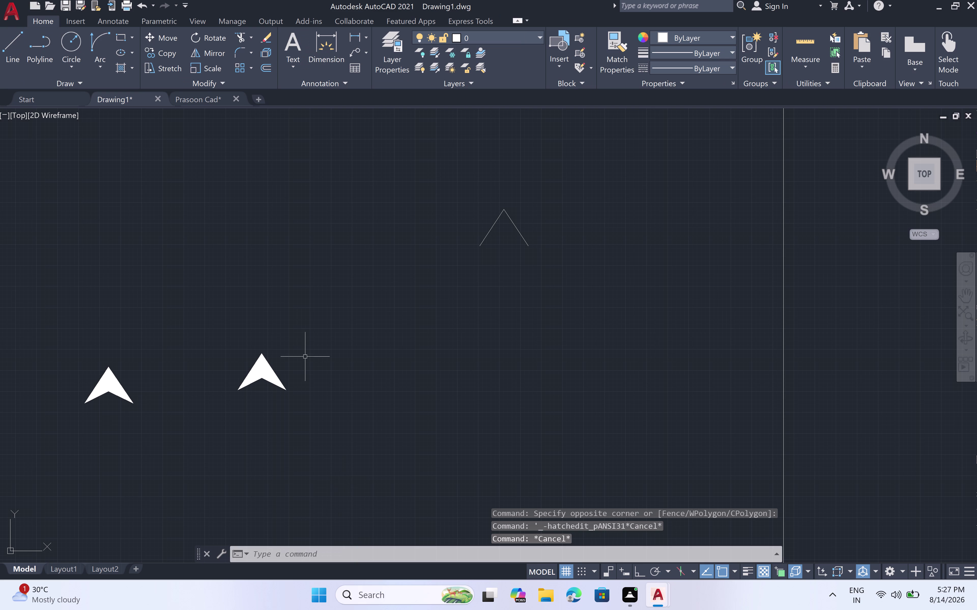
click(313, 334)
drag(225, 448, 231, 434)
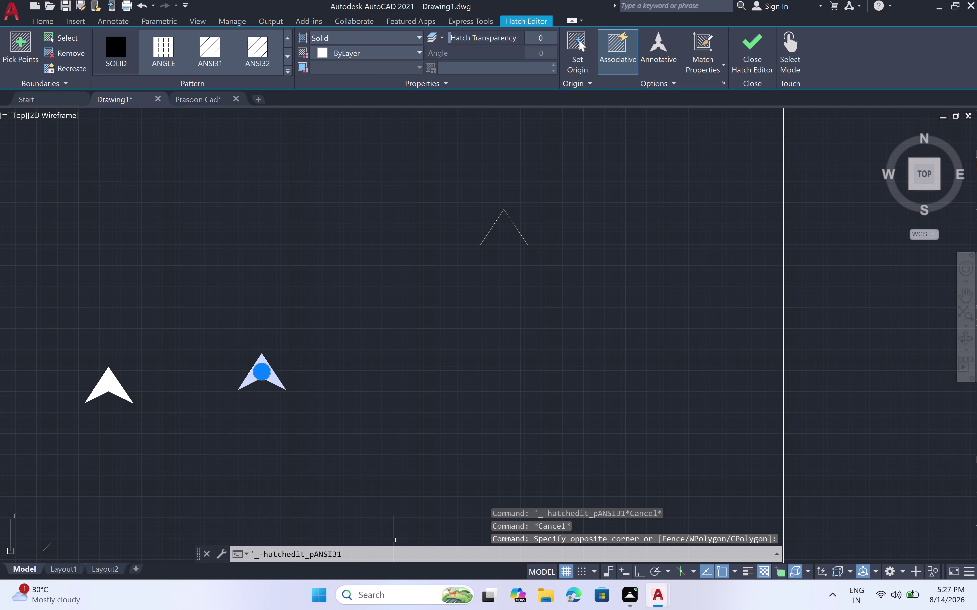
key(BackSpace)
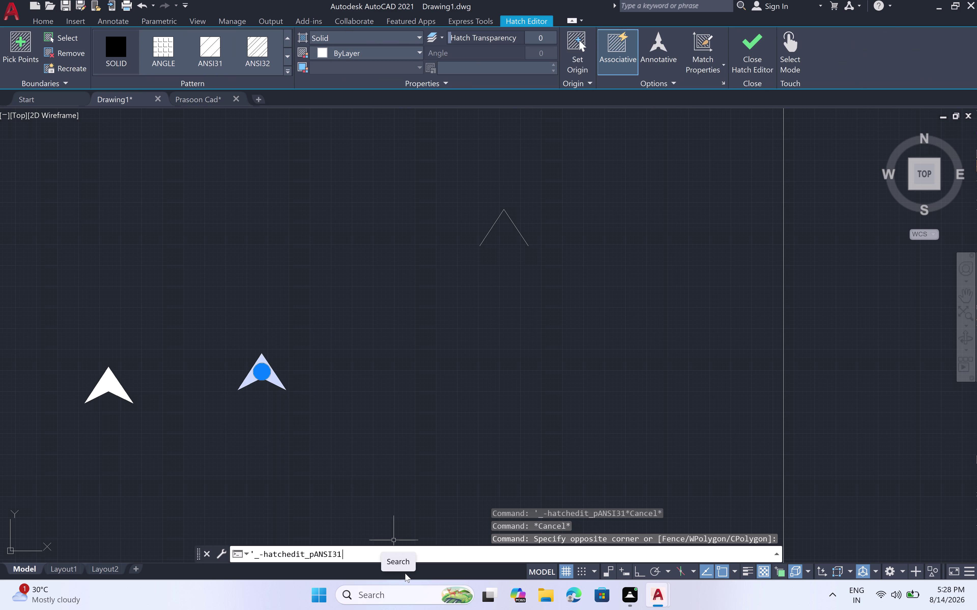
key(Escape)
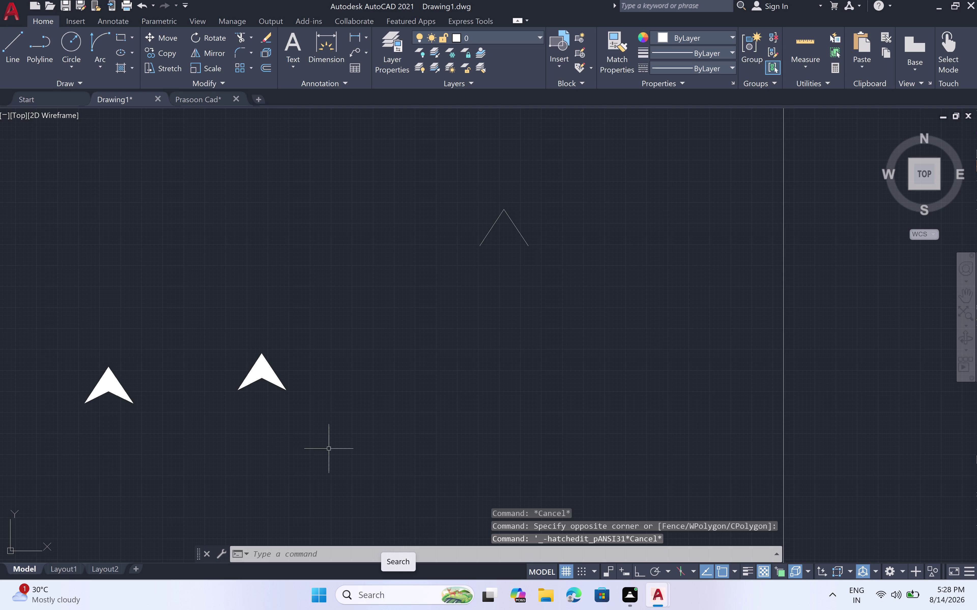
click(212, 34)
click(264, 375)
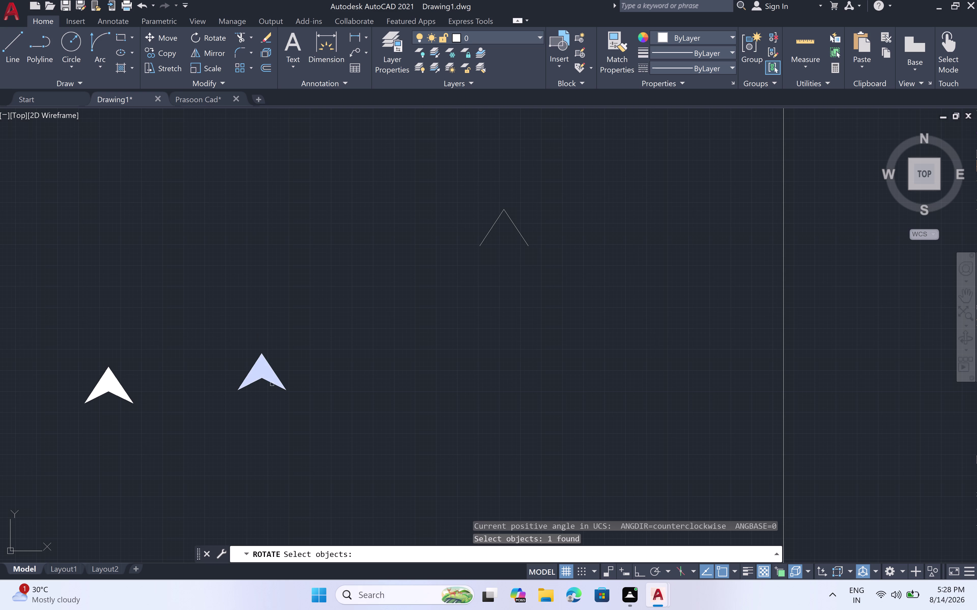
Rotate the right-hand arrowhead copy 180° about its centre with Ortho on so it points down.
key(space)
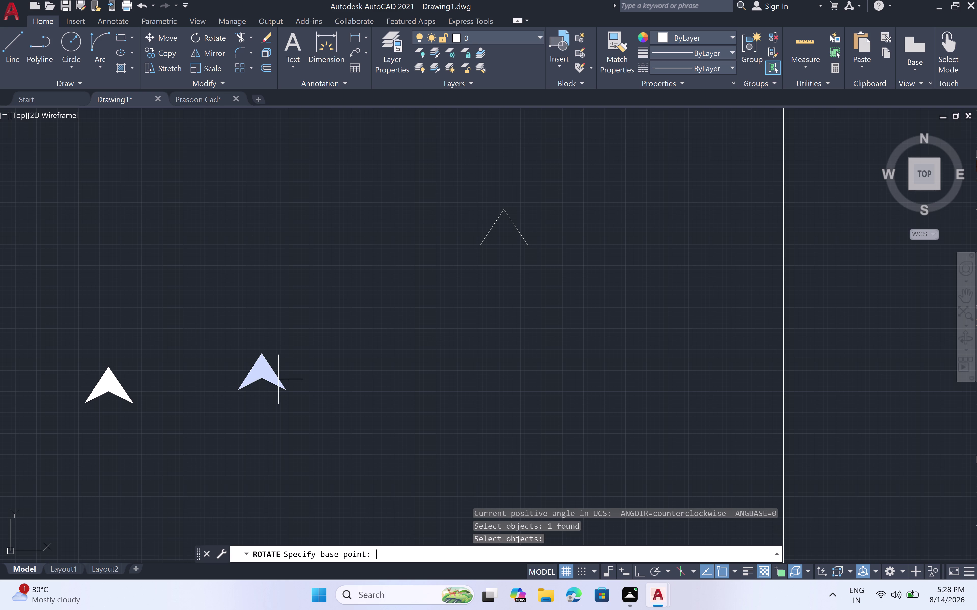
click(262, 354)
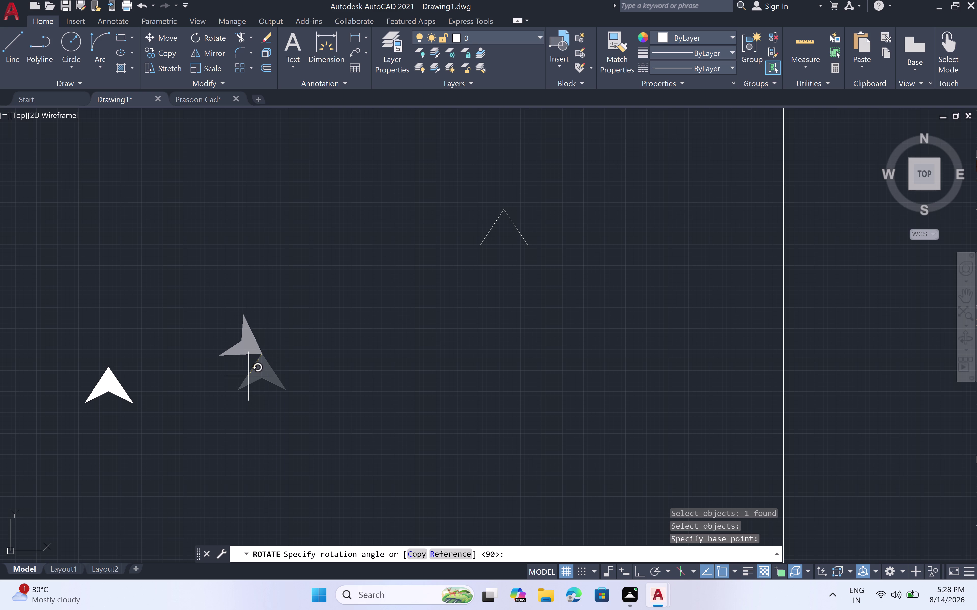
key(F8)
click(237, 342)
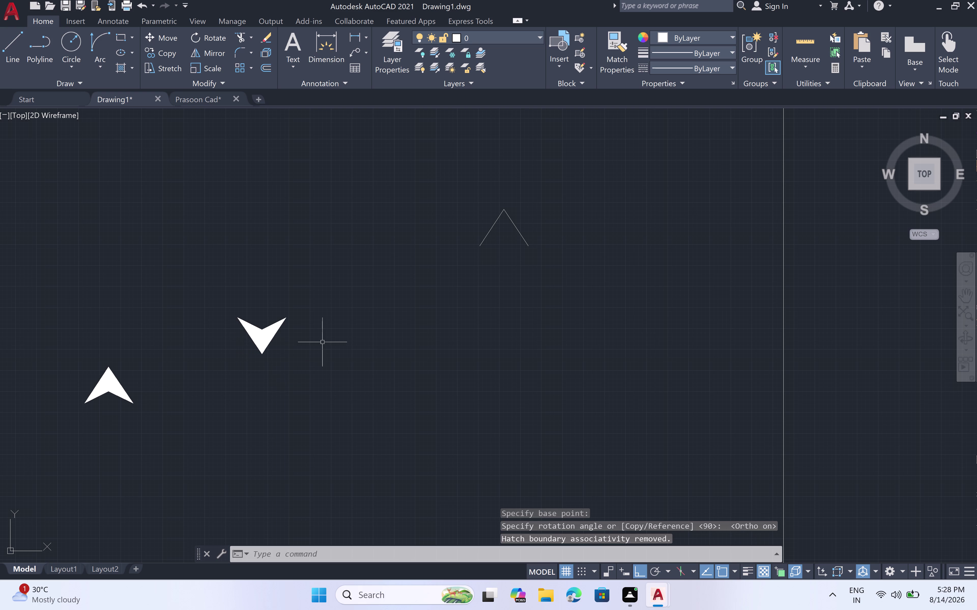
scroll(down, 3)
scroll(up, 3)
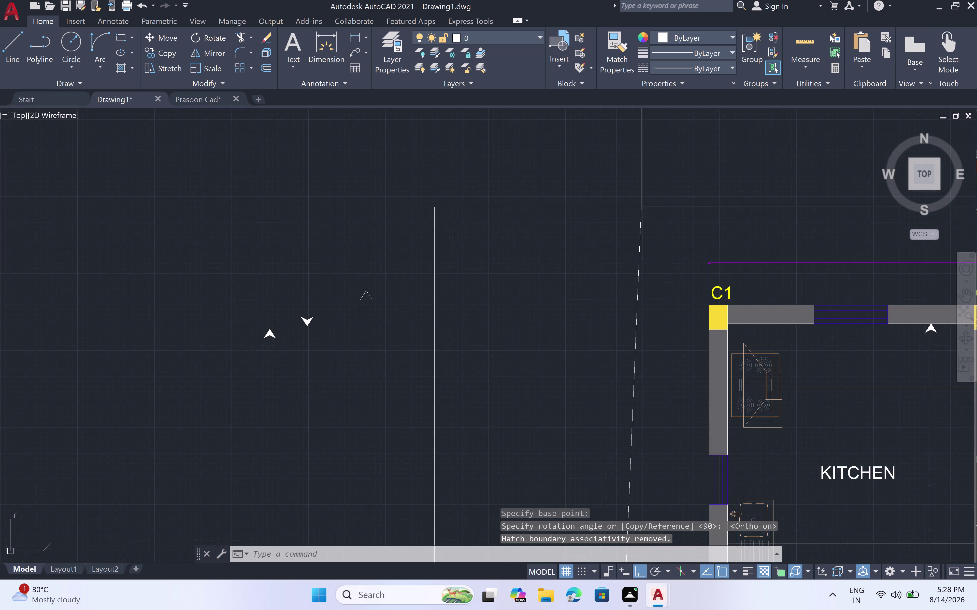
scroll(up, 3)
Window-select the downward arrowhead and start a CO copy from its base point.
click(311, 272)
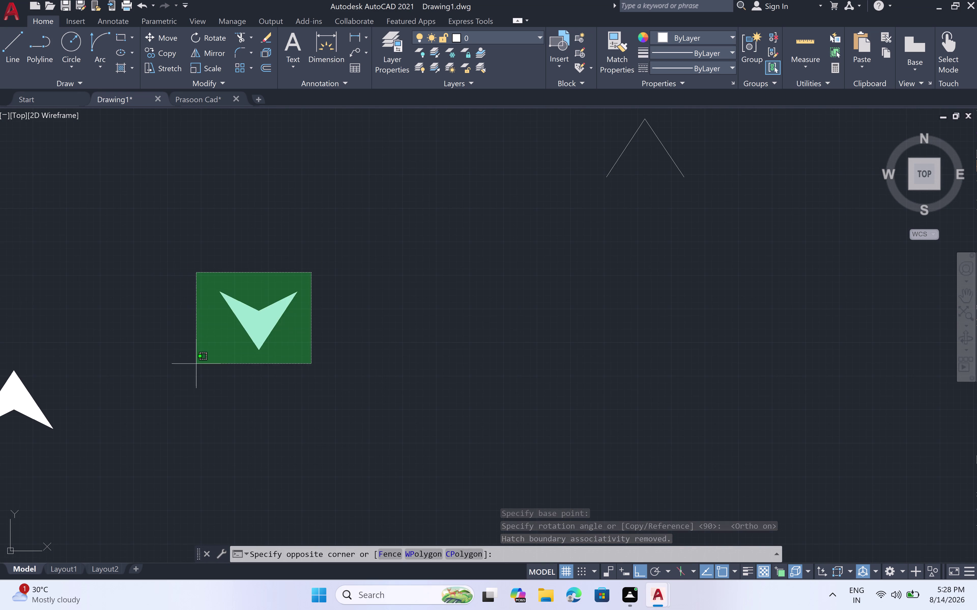
click(197, 370)
key(c)
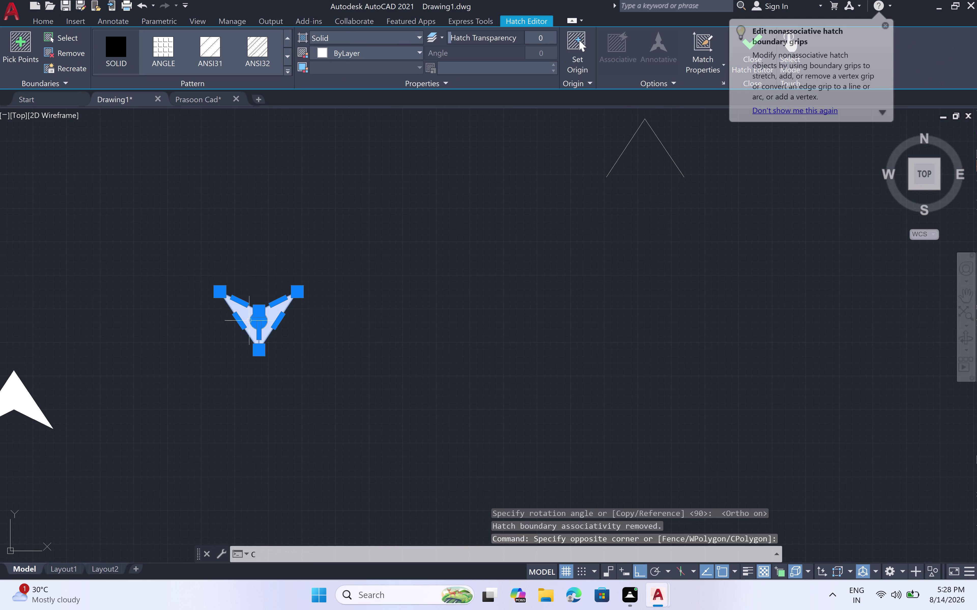
key(o)
key(space)
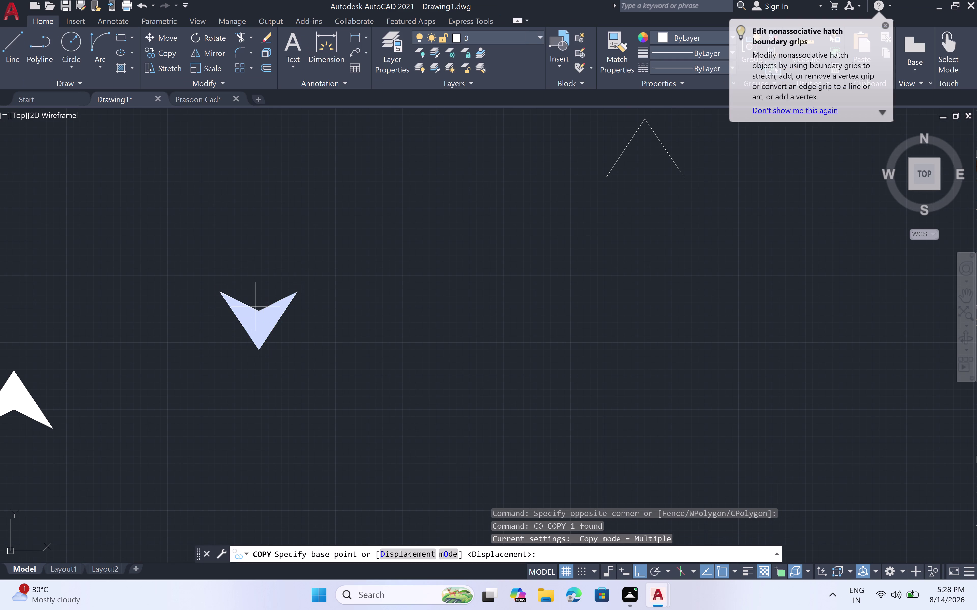
scroll(up, 3)
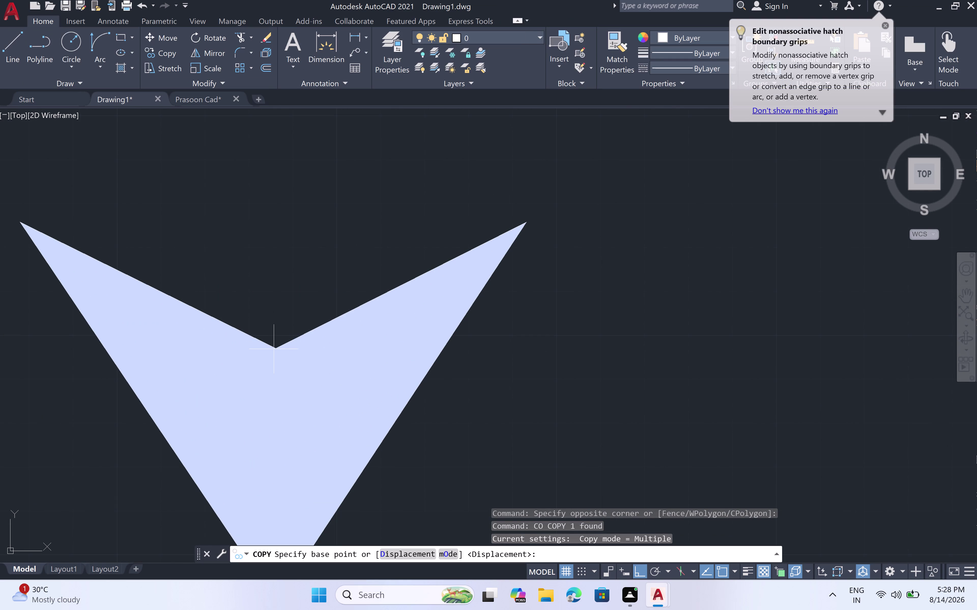
click(275, 348)
scroll(down, 3)
scroll(down, 3)
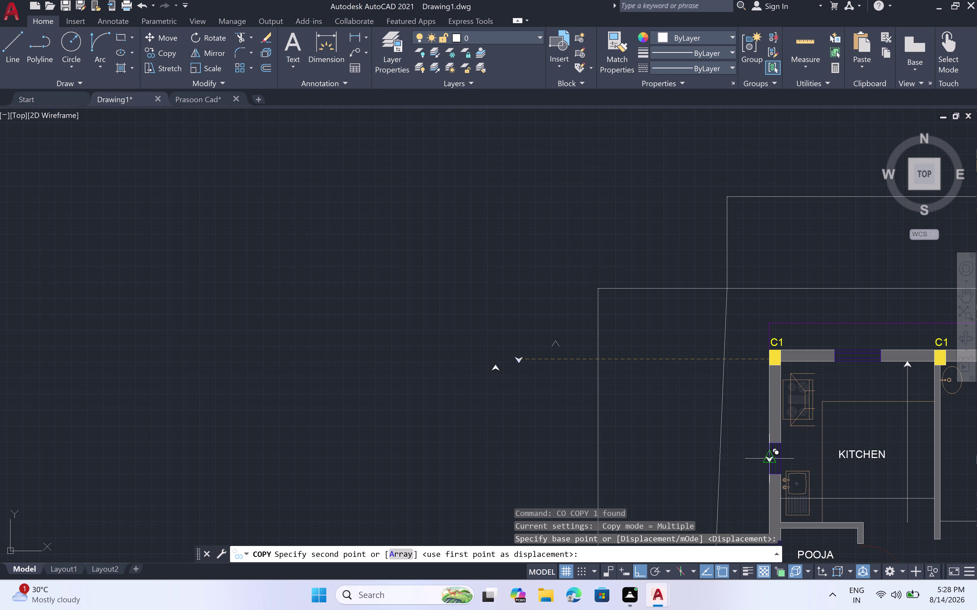
Place downward arrowhead copies on the kitchen, dining and bedroom centre-line bottom ends.
key(F8)
scroll(down, 3)
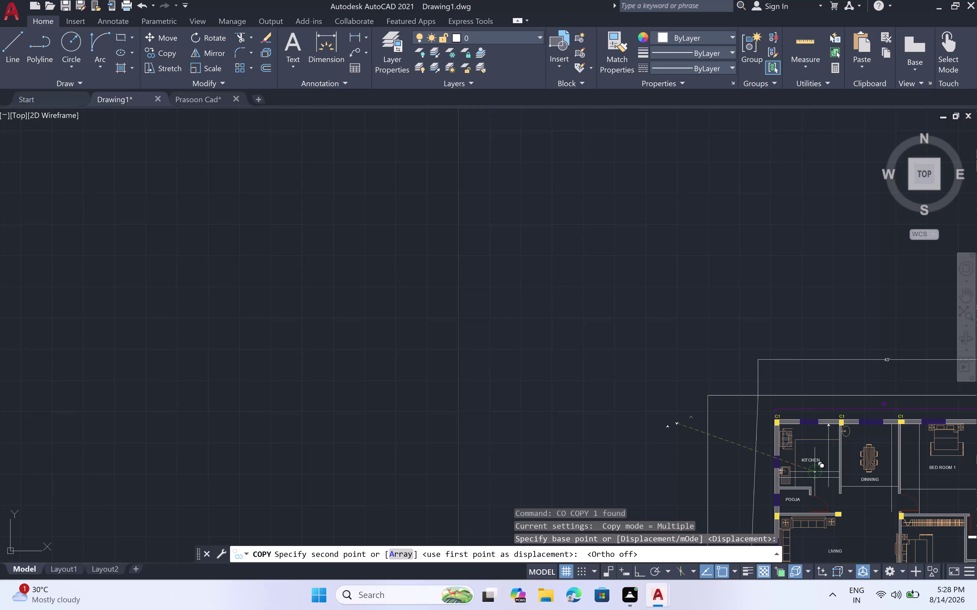
middle_drag(818, 469, 663, 439)
scroll(up, 3)
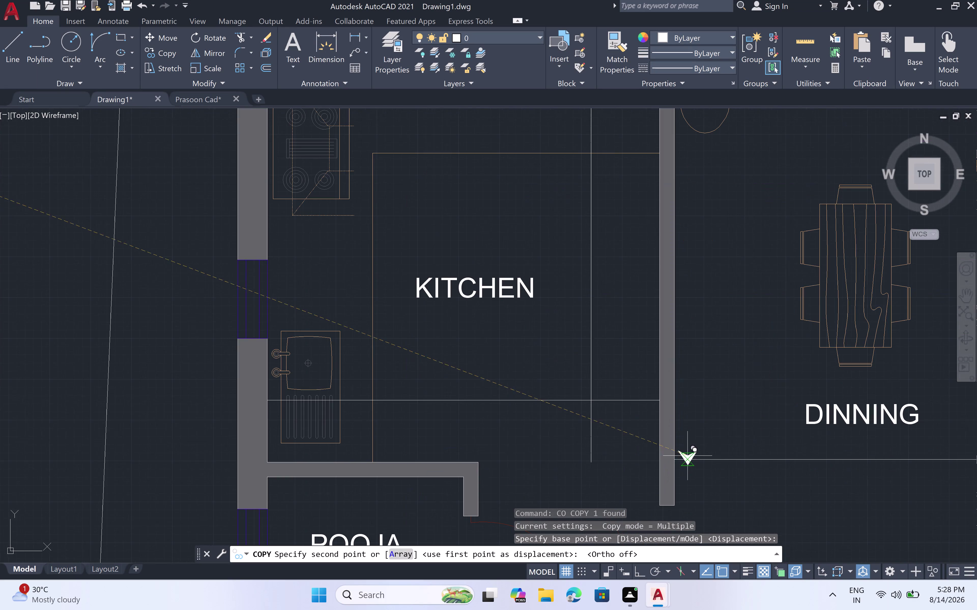
scroll(up, 3)
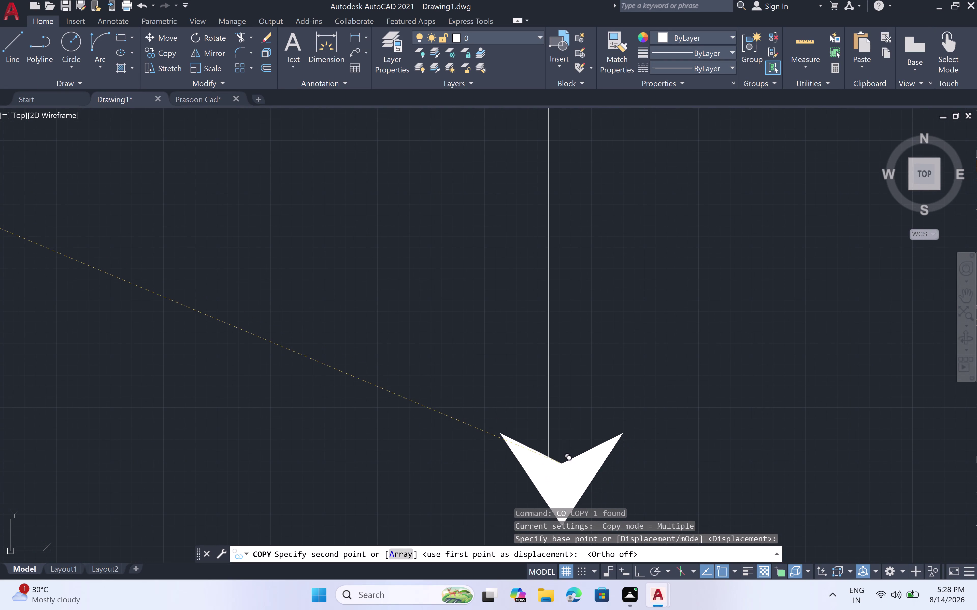
click(546, 465)
scroll(down, 3)
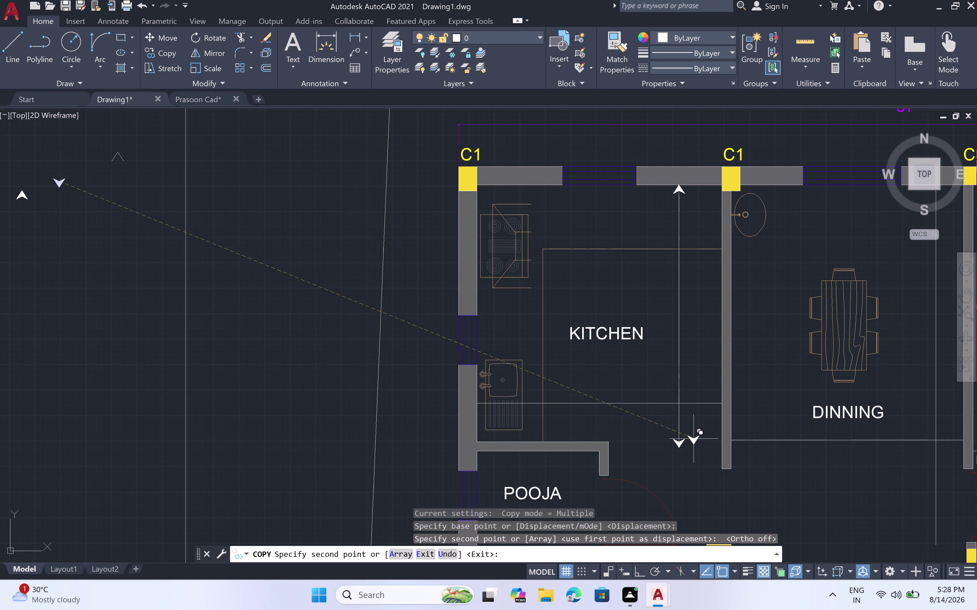
scroll(down, 3)
middle_drag(839, 504, 589, 506)
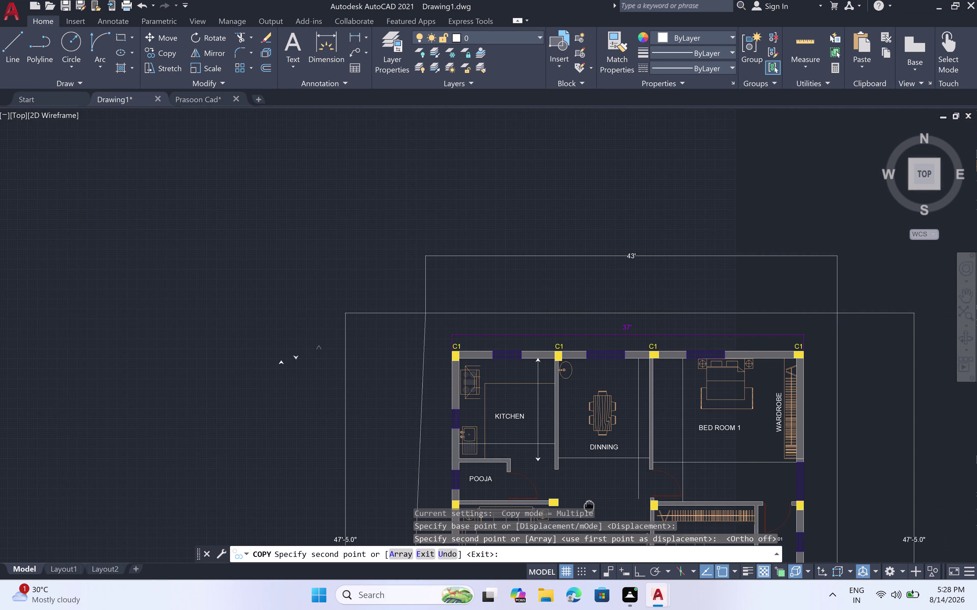
scroll(up, 3)
scroll(down, 3)
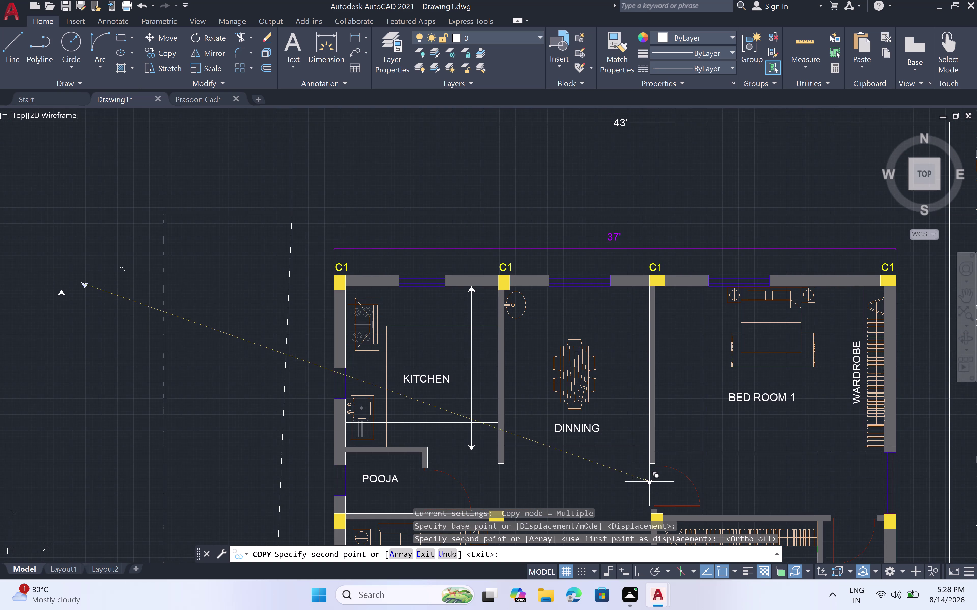
middle_drag(650, 482, 605, 391)
scroll(up, 3)
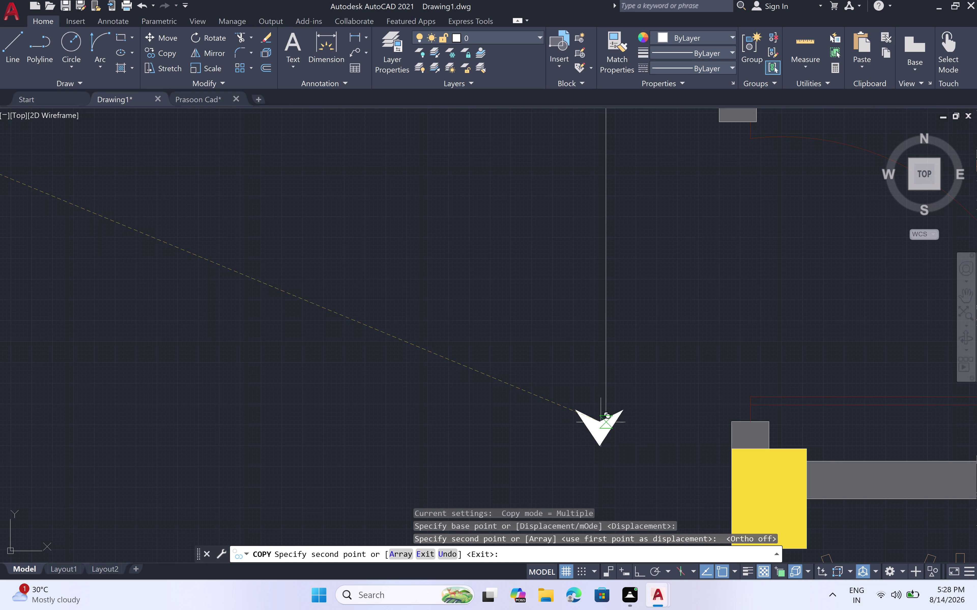
click(603, 426)
scroll(down, 3)
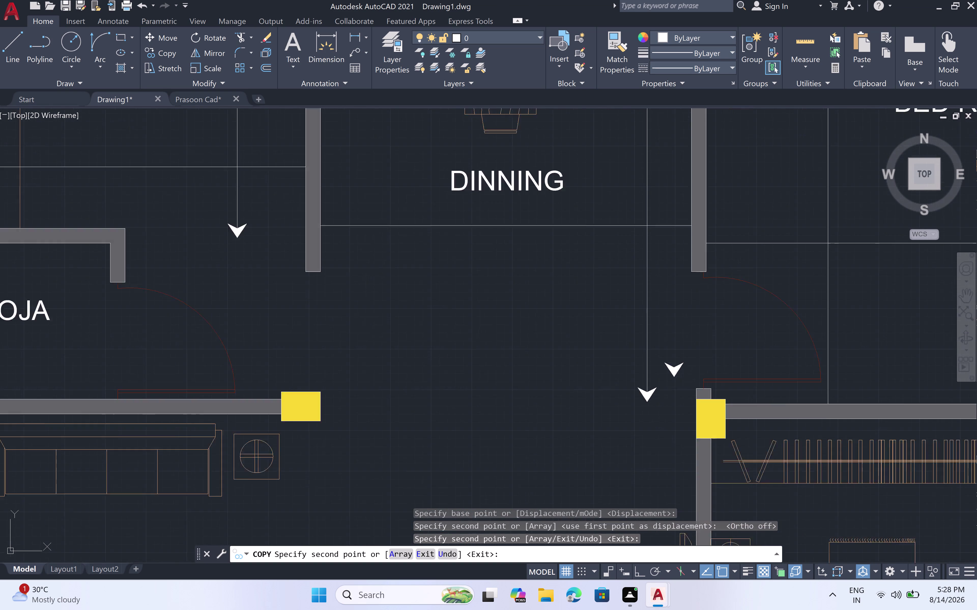
scroll(up, 3)
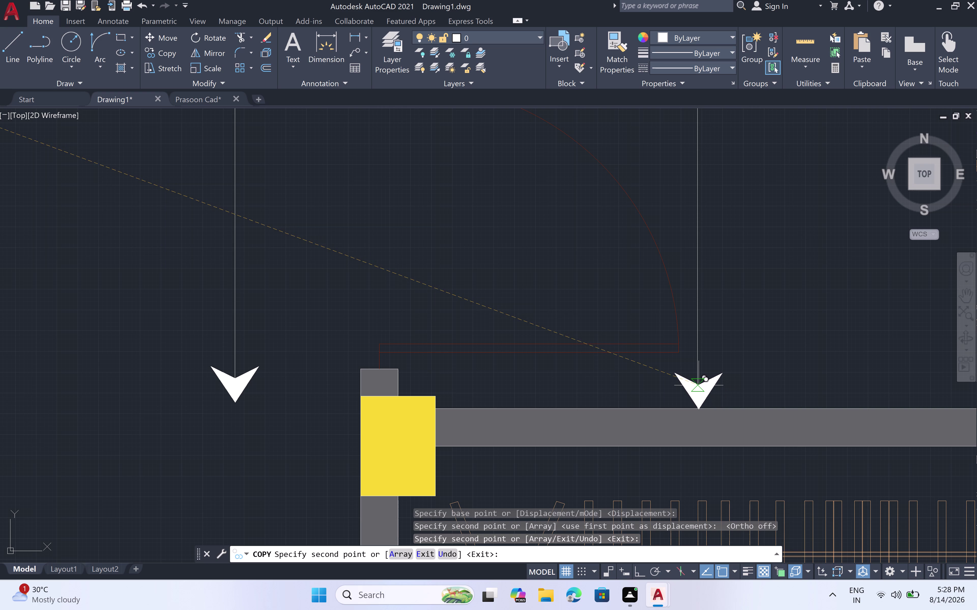
click(698, 385)
scroll(down, 3)
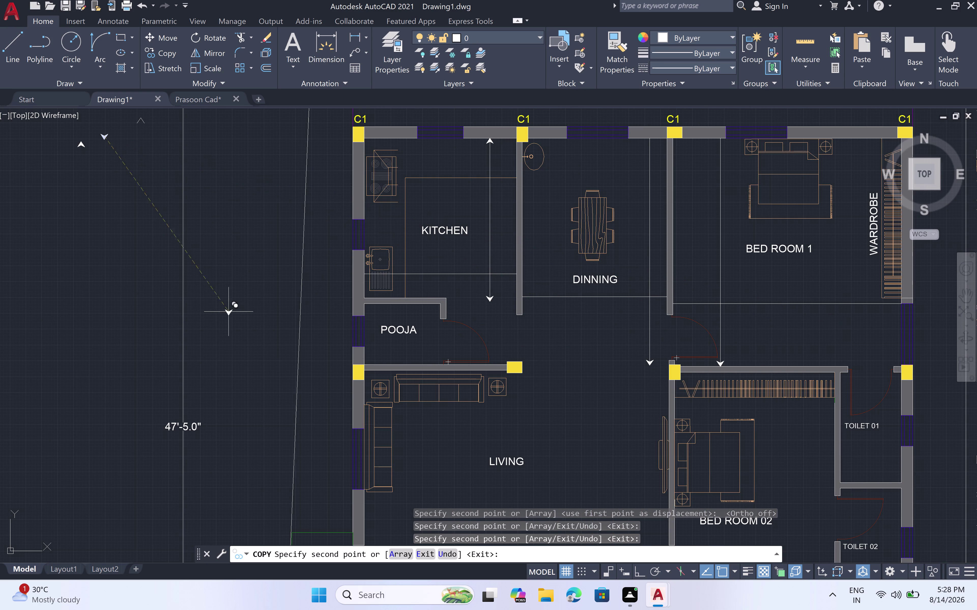
key(Escape)
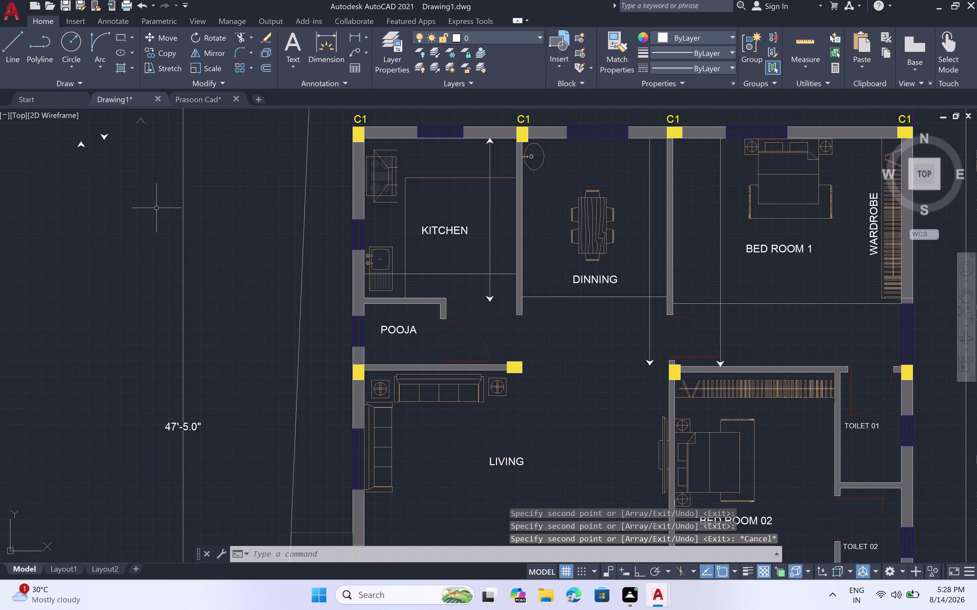
click(89, 139)
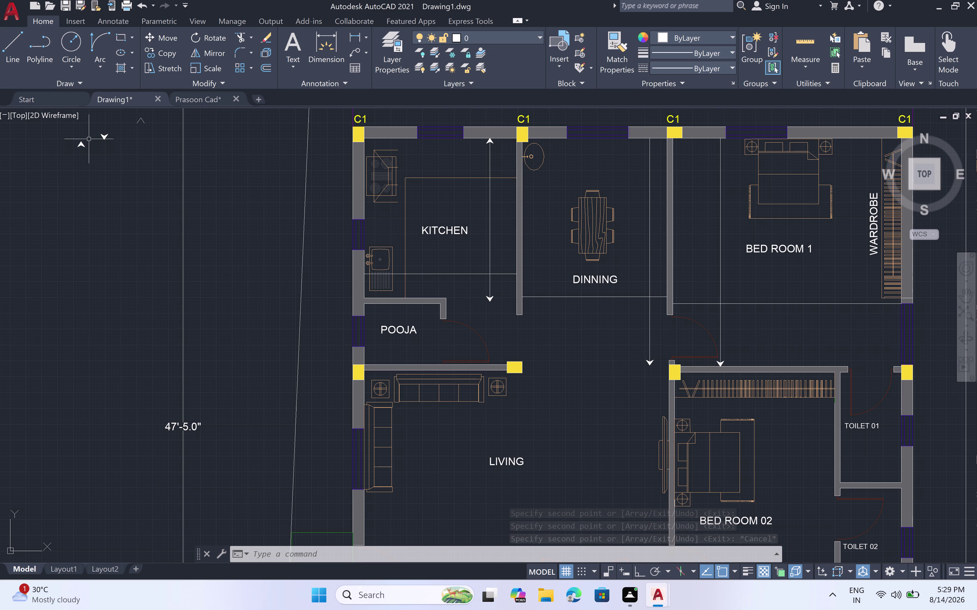
click(76, 155)
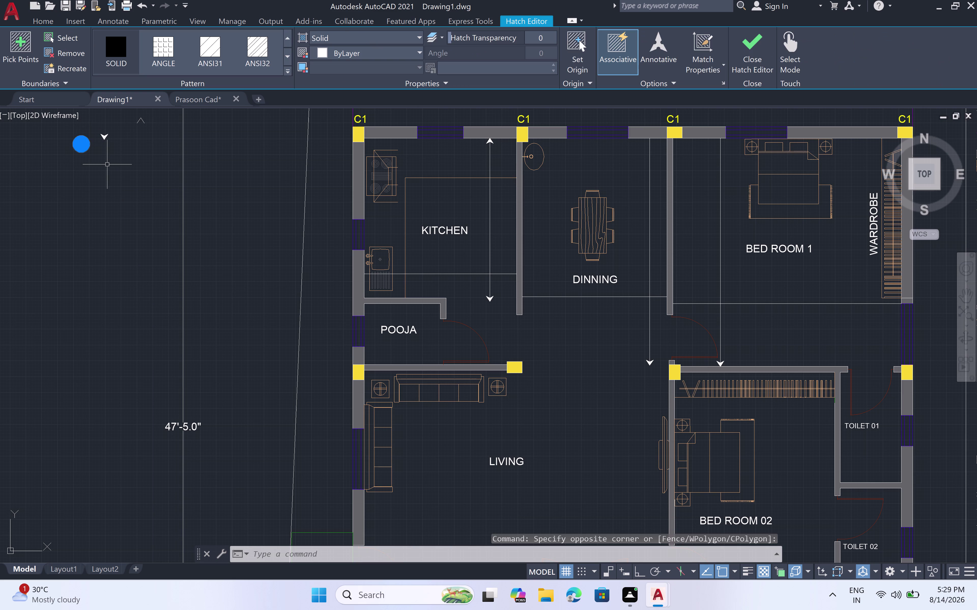
Copy the upward arrowhead onto two line tops, then undo the misplaced copies.
text(CO)
key(space)
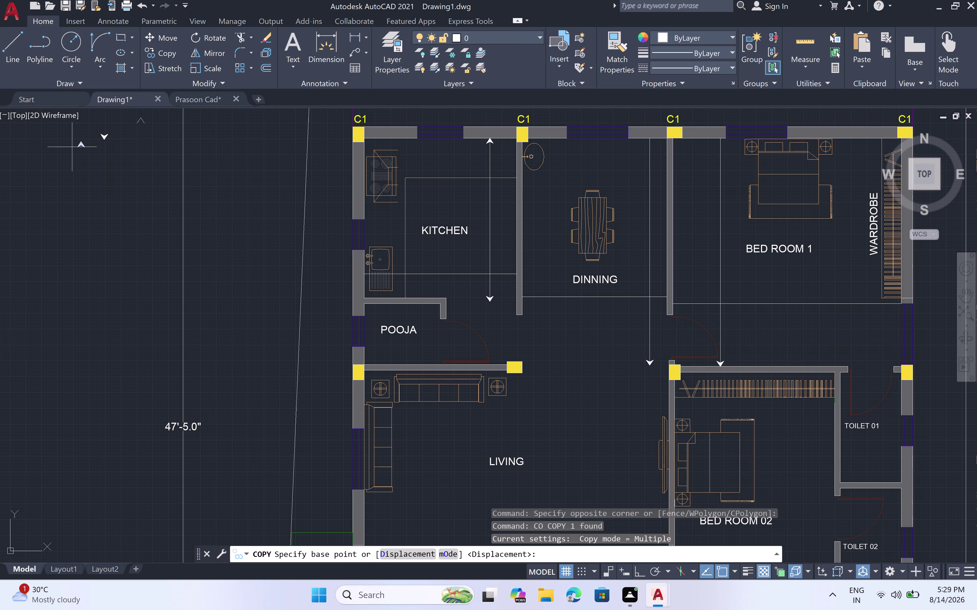
scroll(up, 3)
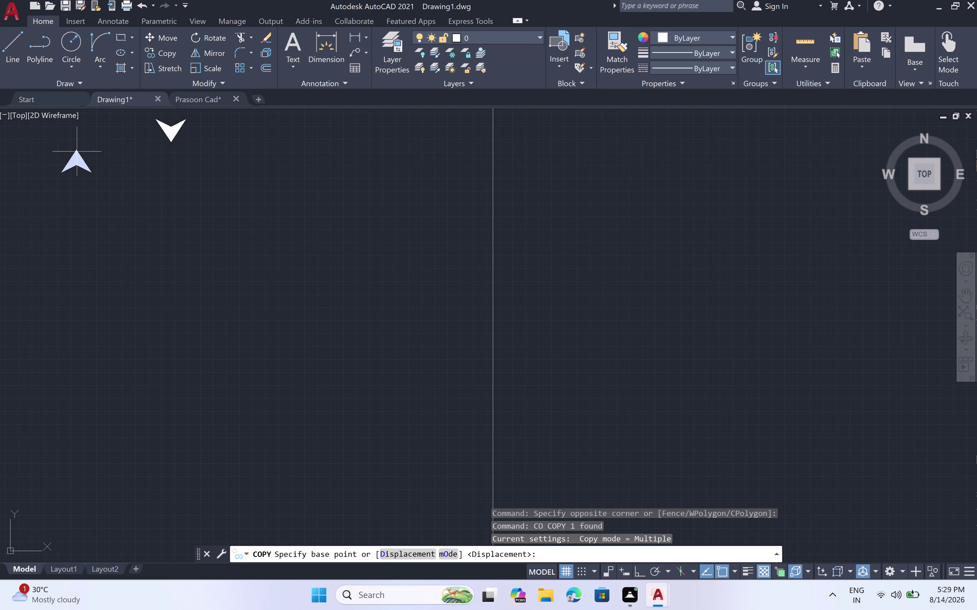
click(77, 151)
scroll(down, 3)
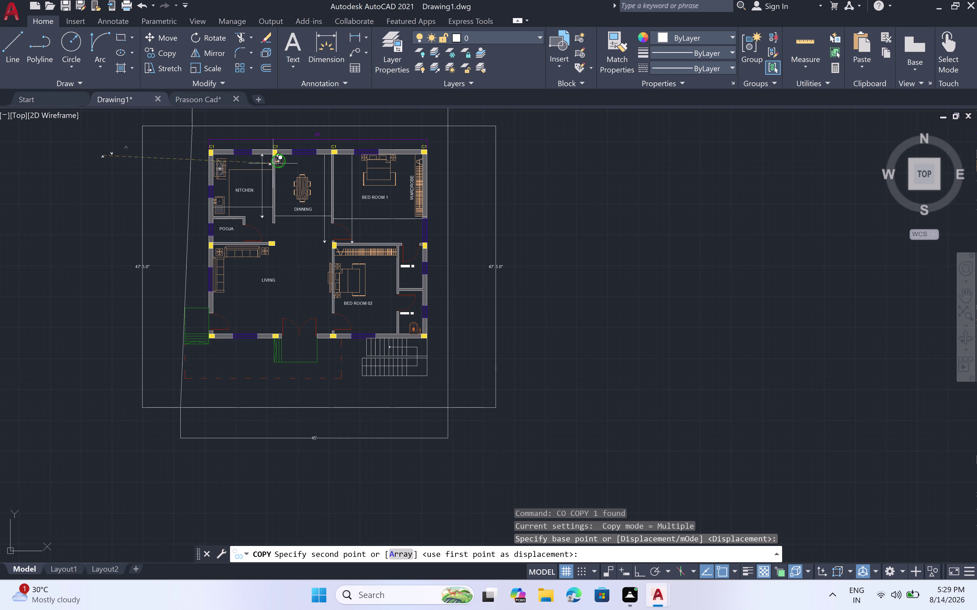
scroll(up, 3)
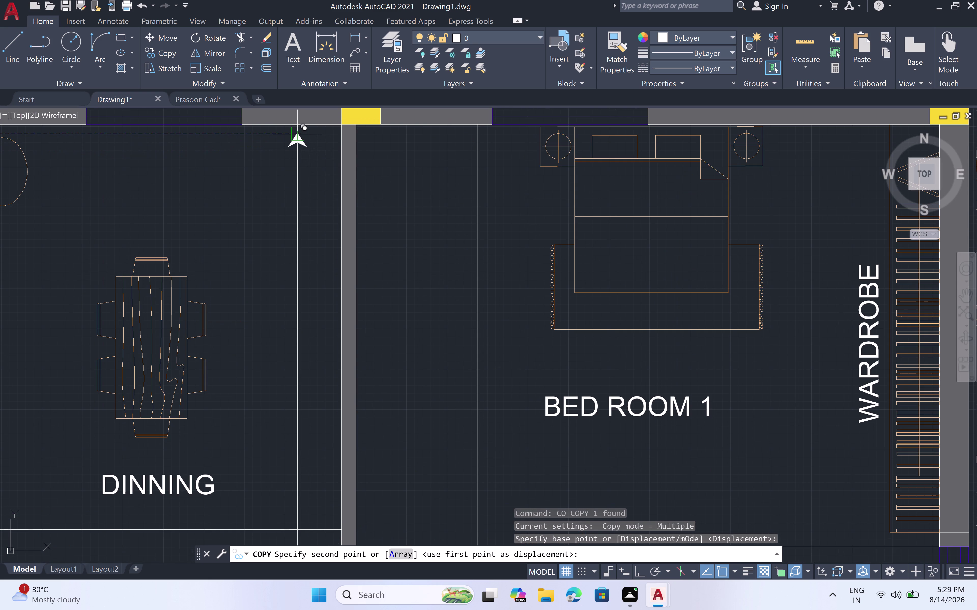
click(295, 122)
scroll(down, 3)
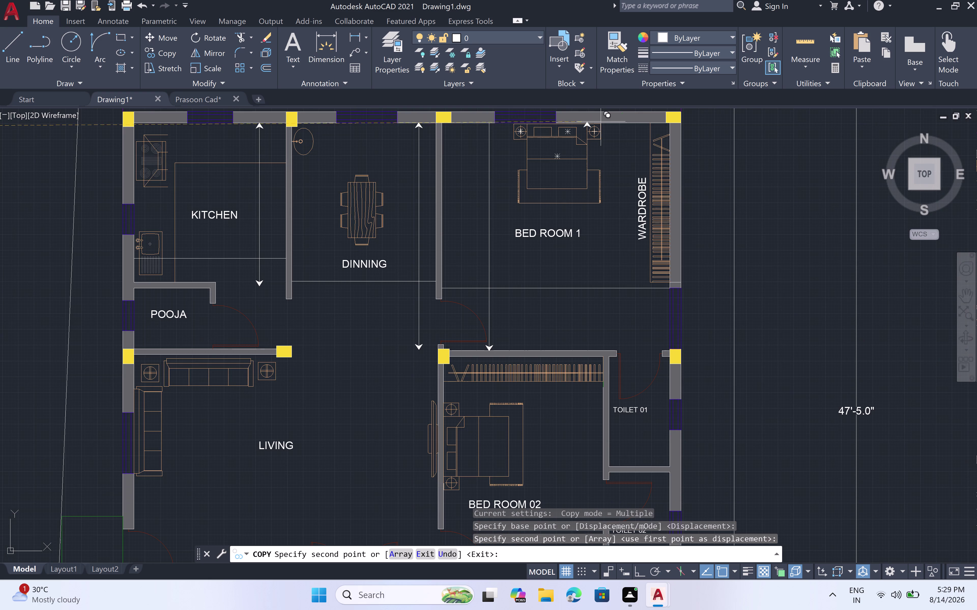
scroll(up, 3)
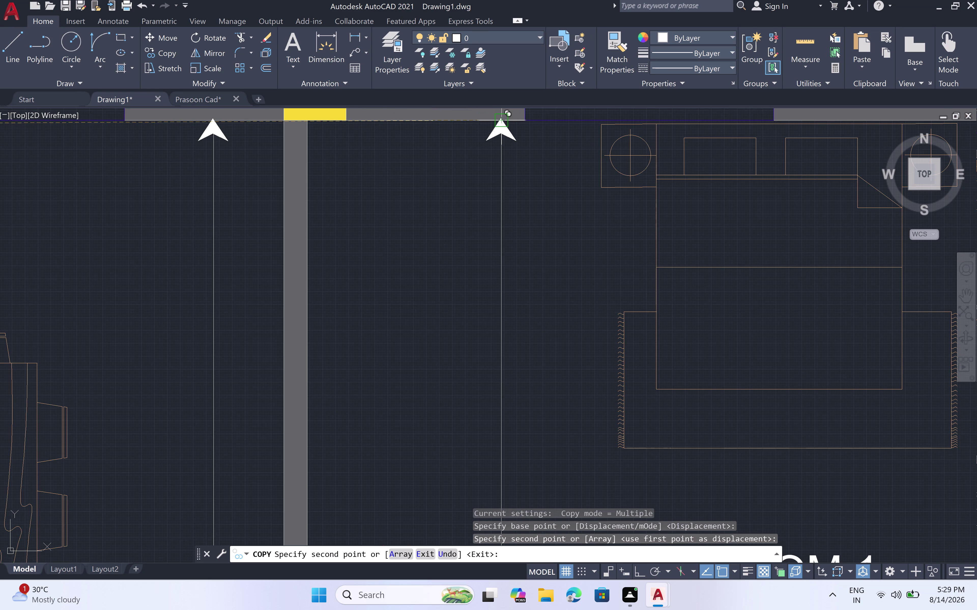
click(497, 122)
key(Escape)
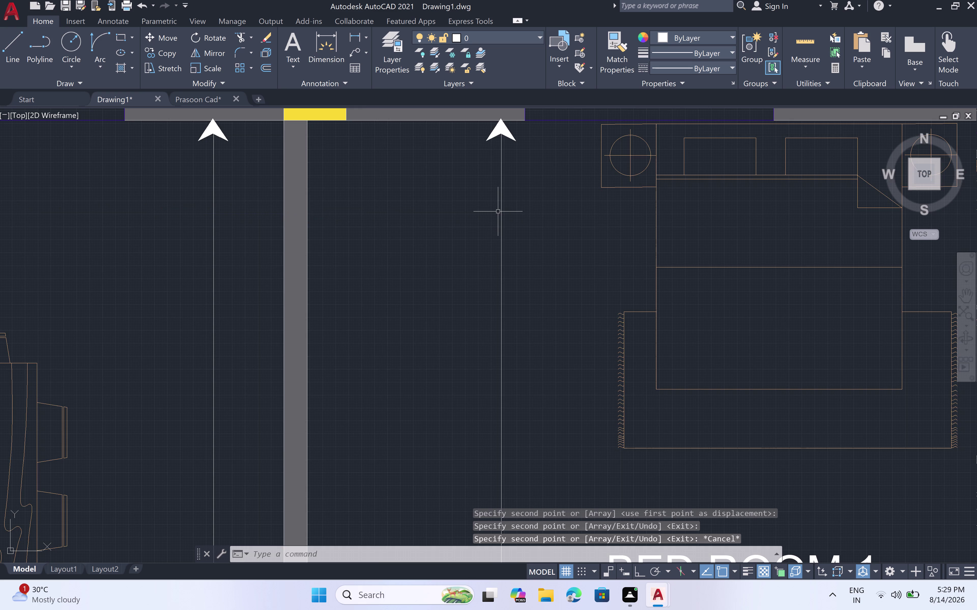
scroll(down, 3)
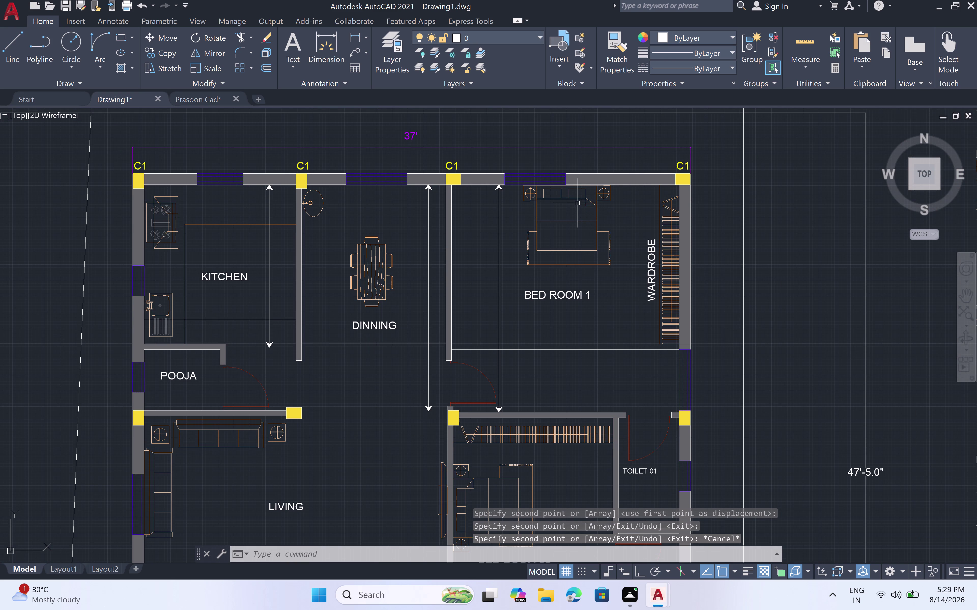
key(ctrl+z)
key(ctrl+z)
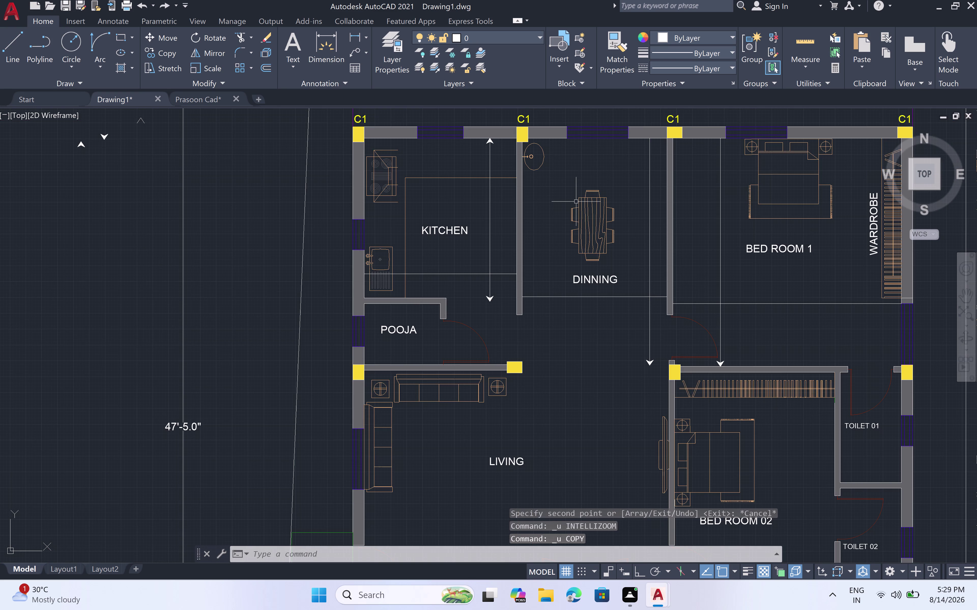
Copy the upward arrowhead from its tip onto the line tops left and right of the column.
click(96, 137)
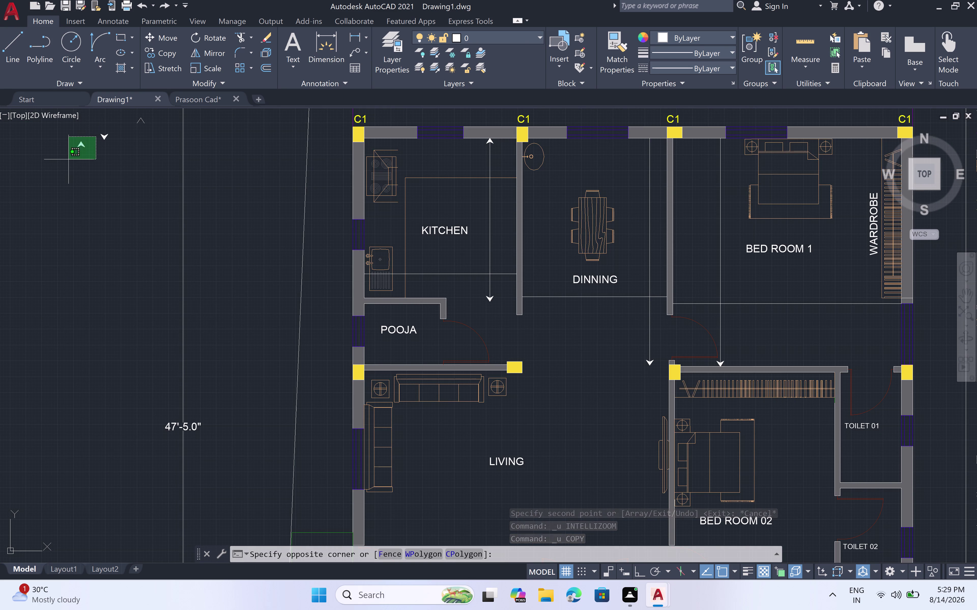
click(68, 160)
key(c)
key(o)
key(space)
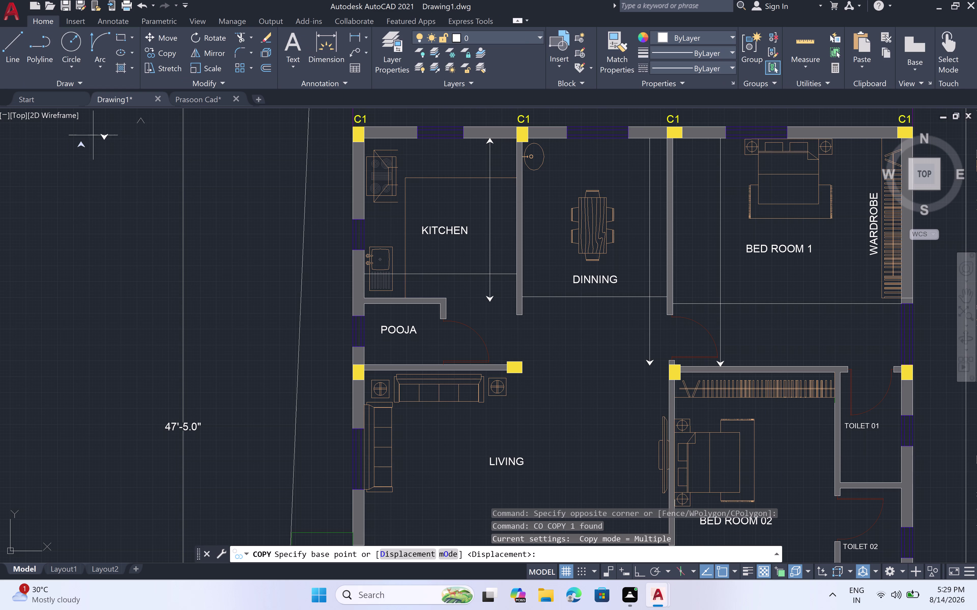
scroll(up, 3)
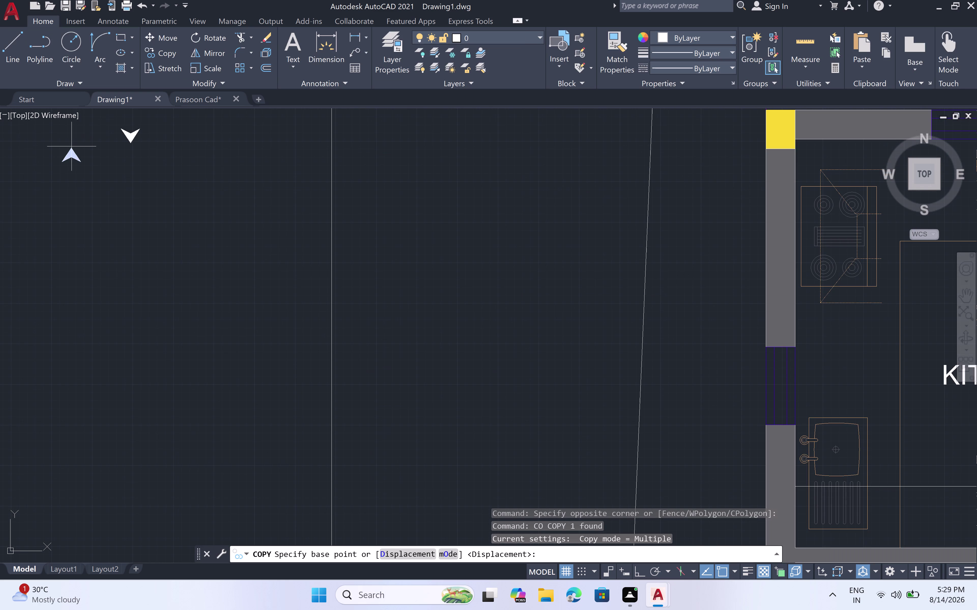
click(72, 146)
scroll(down, 3)
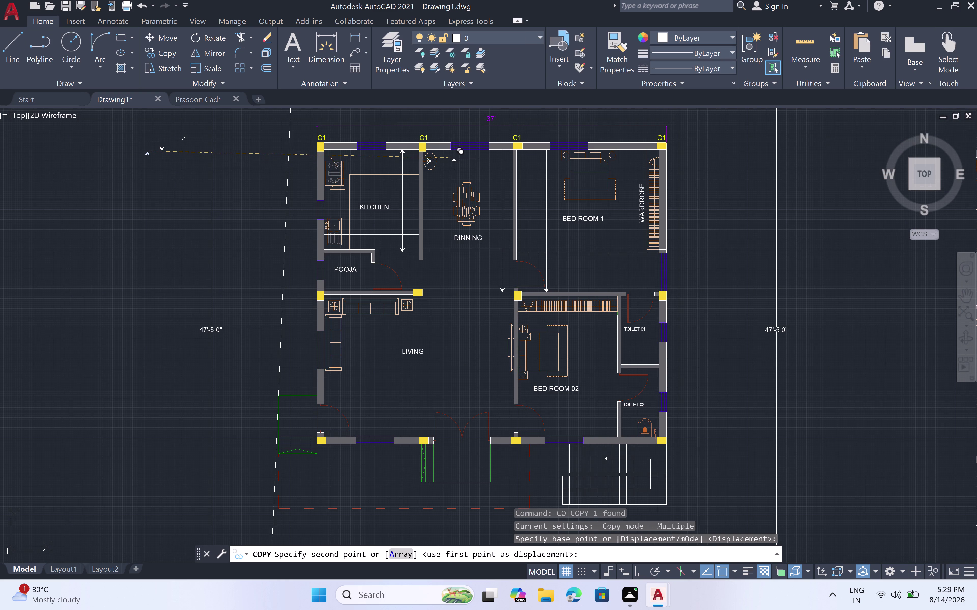
scroll(up, 3)
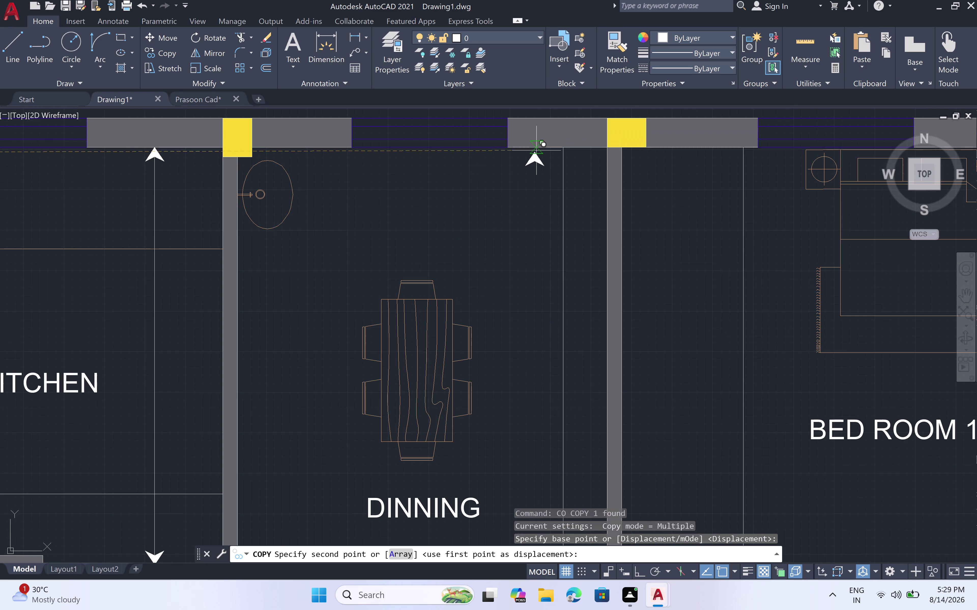
click(562, 152)
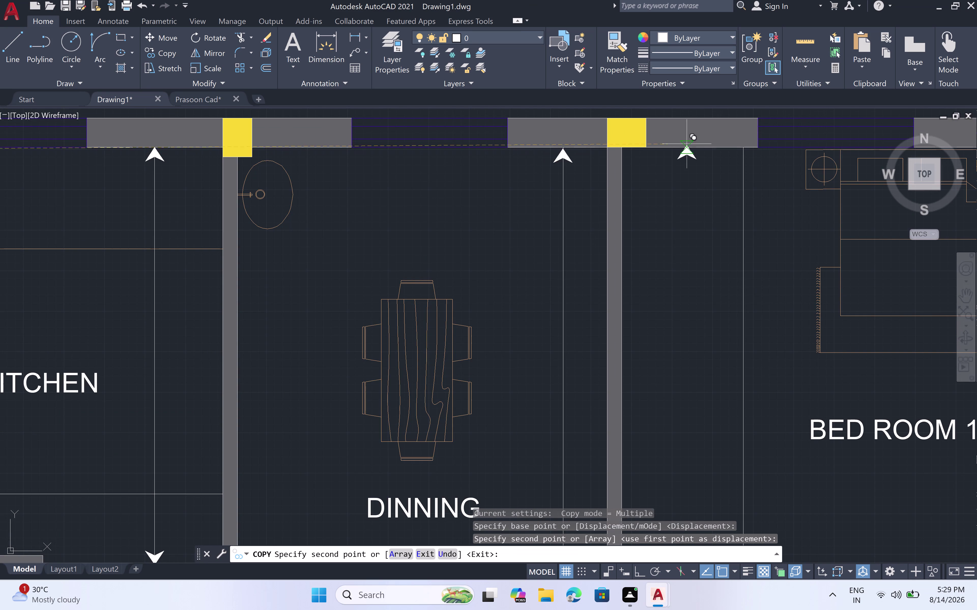
scroll(down, 3)
scroll(up, 3)
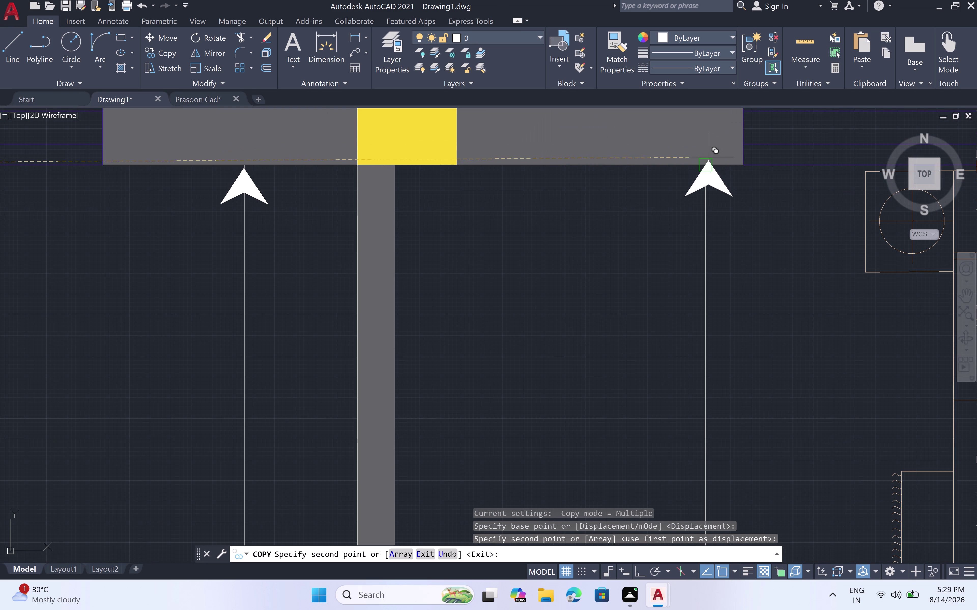
click(702, 161)
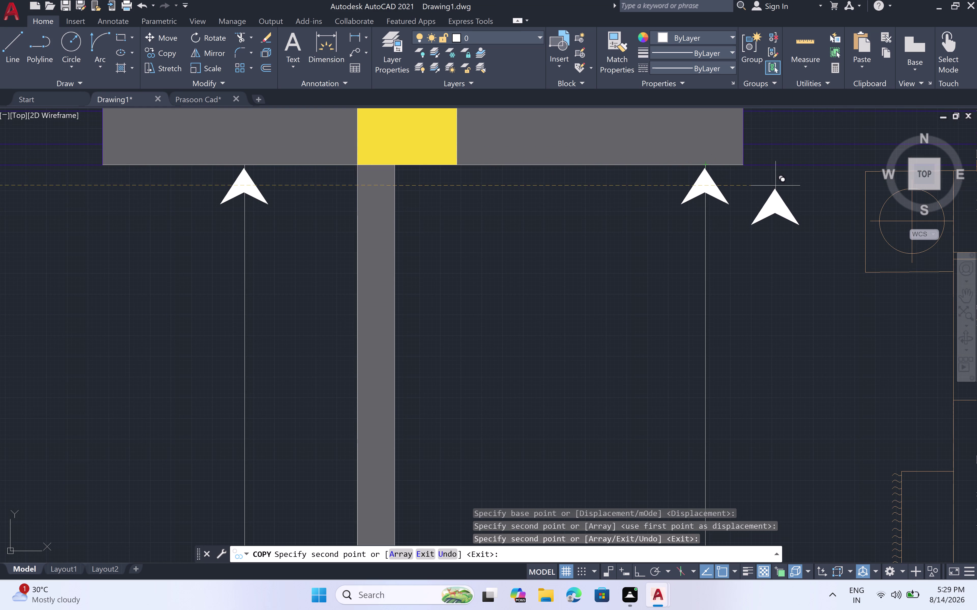
key(Escape)
scroll(down, 3)
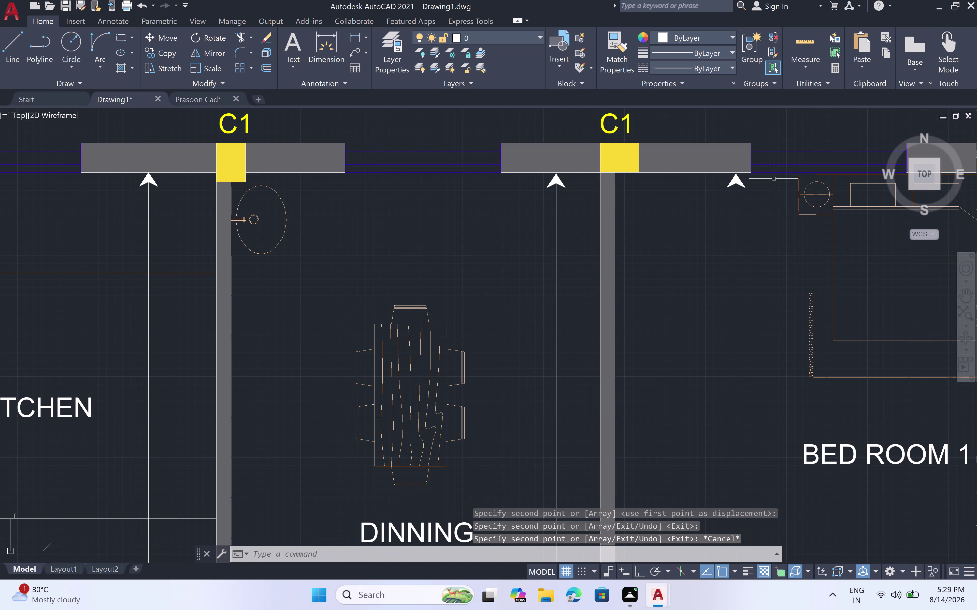
scroll(down, 3)
scroll(down, 3)
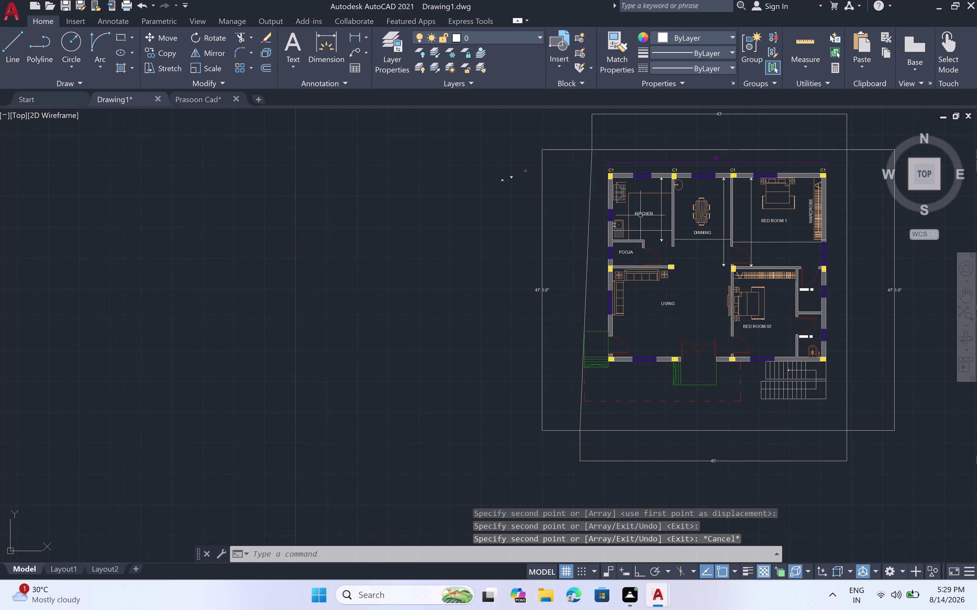
scroll(up, 3)
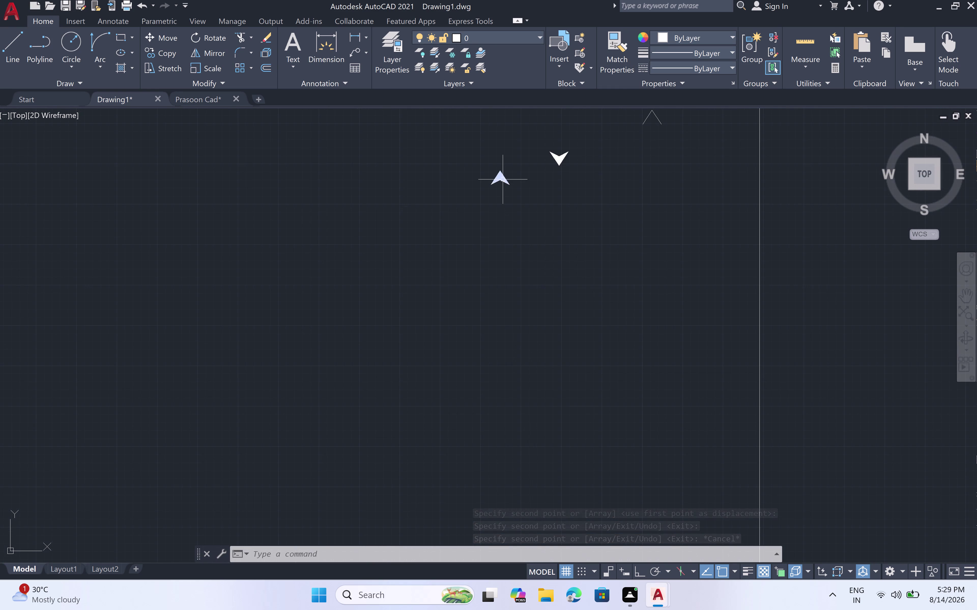
Rotate the upward arrowhead about its tip with Ortho on so it points right.
scroll(up, 3)
click(539, 129)
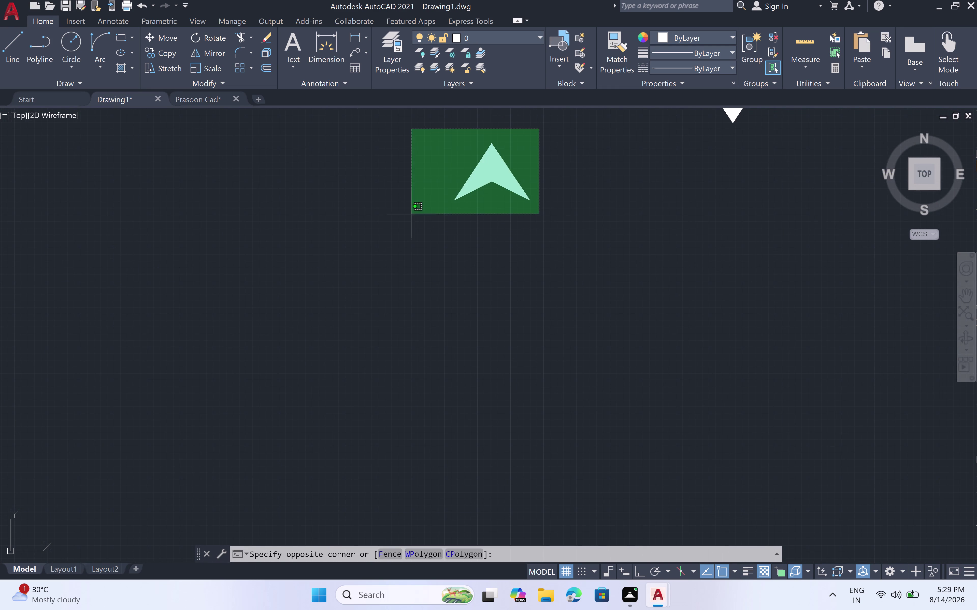
click(412, 243)
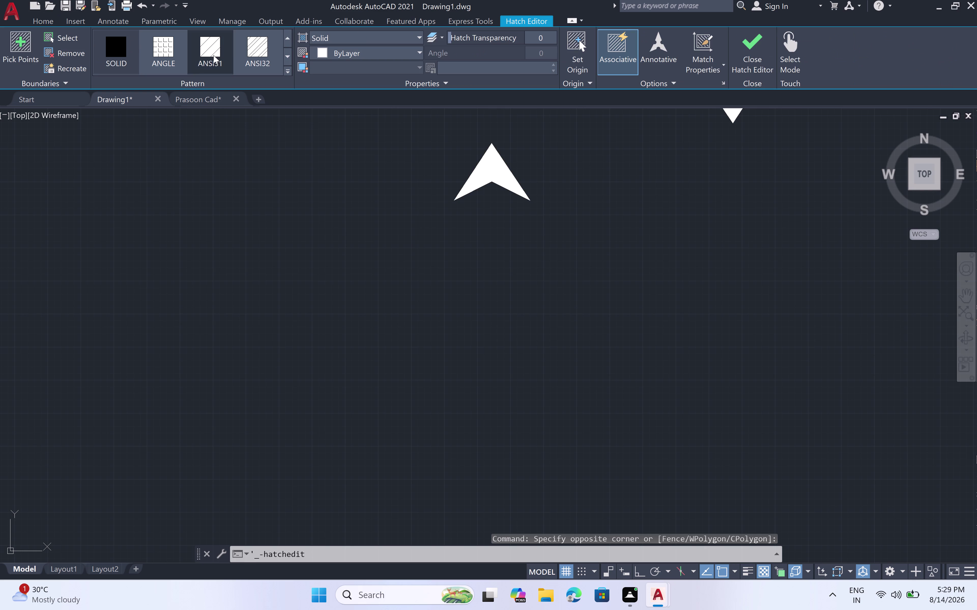
key(Escape)
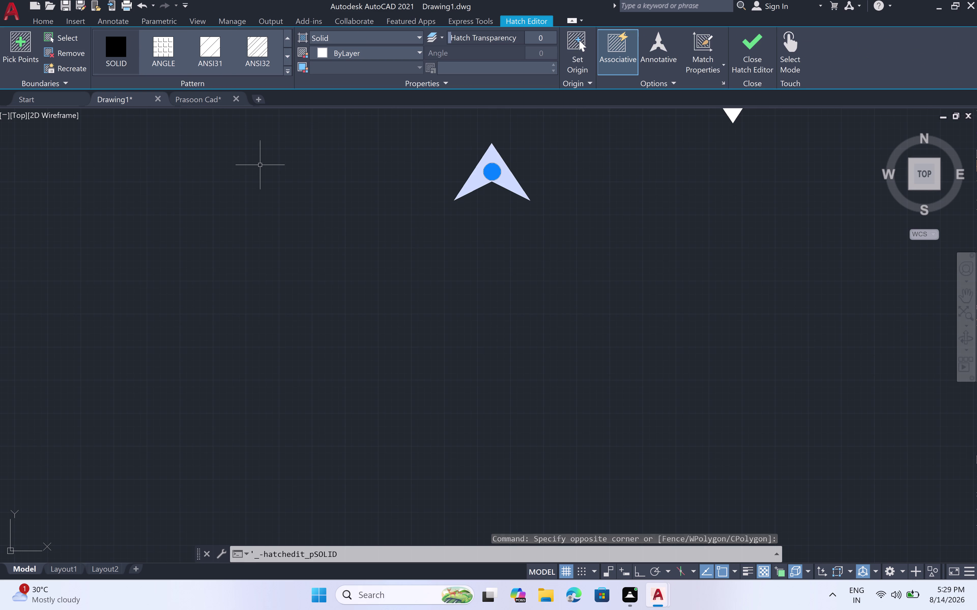
key(Escape)
click(203, 34)
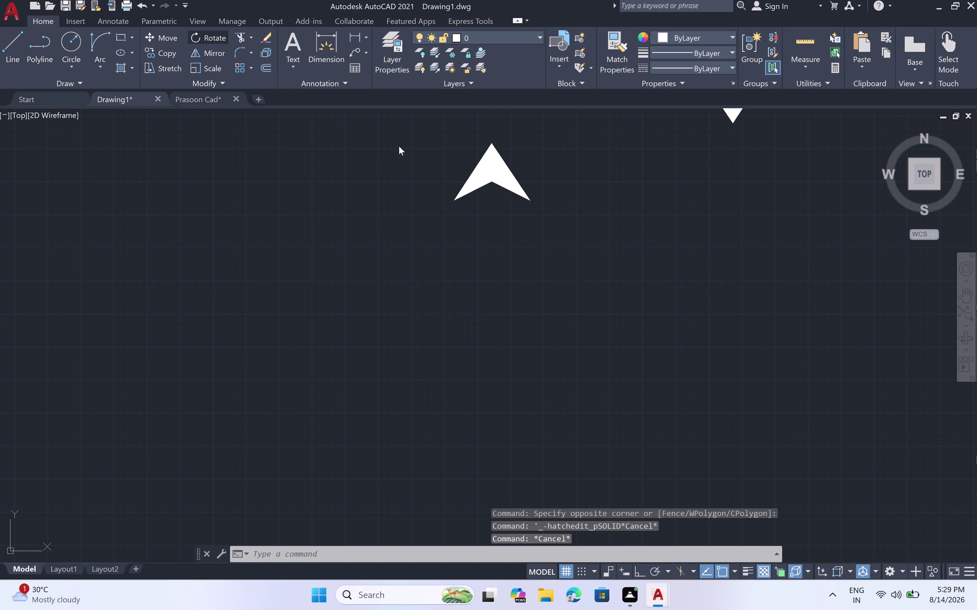
click(513, 166)
click(481, 171)
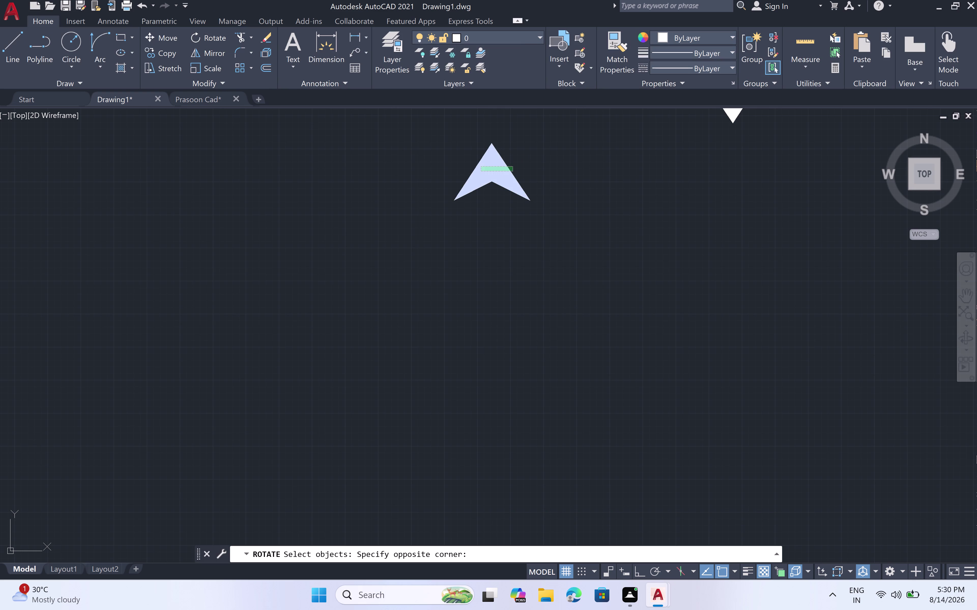
key(space)
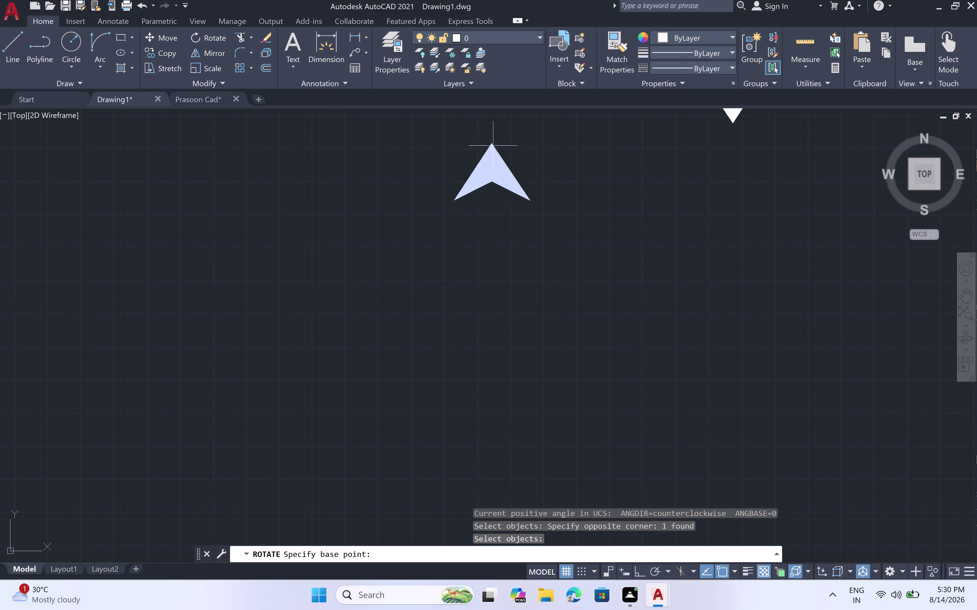
click(492, 143)
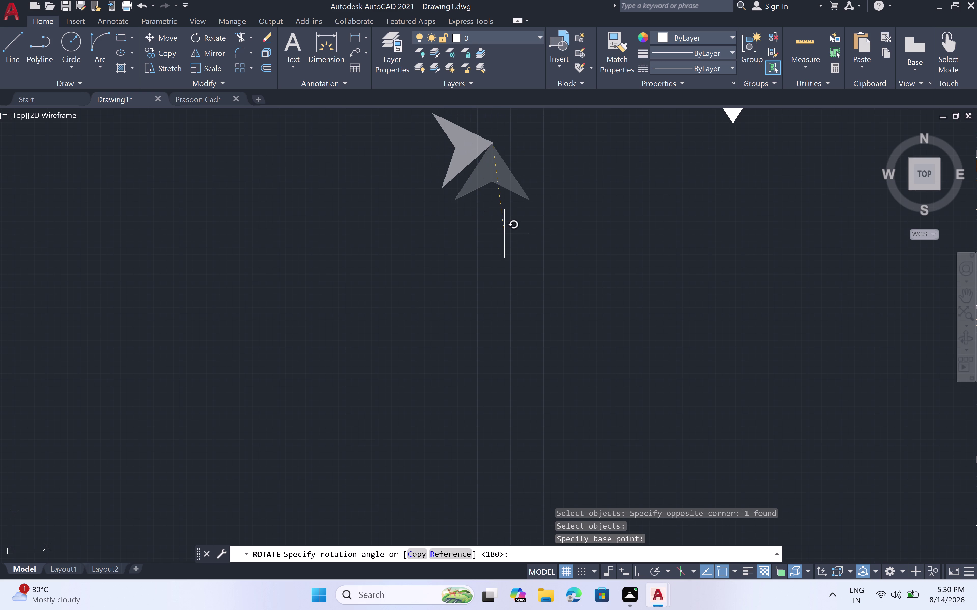
key(F8)
click(502, 222)
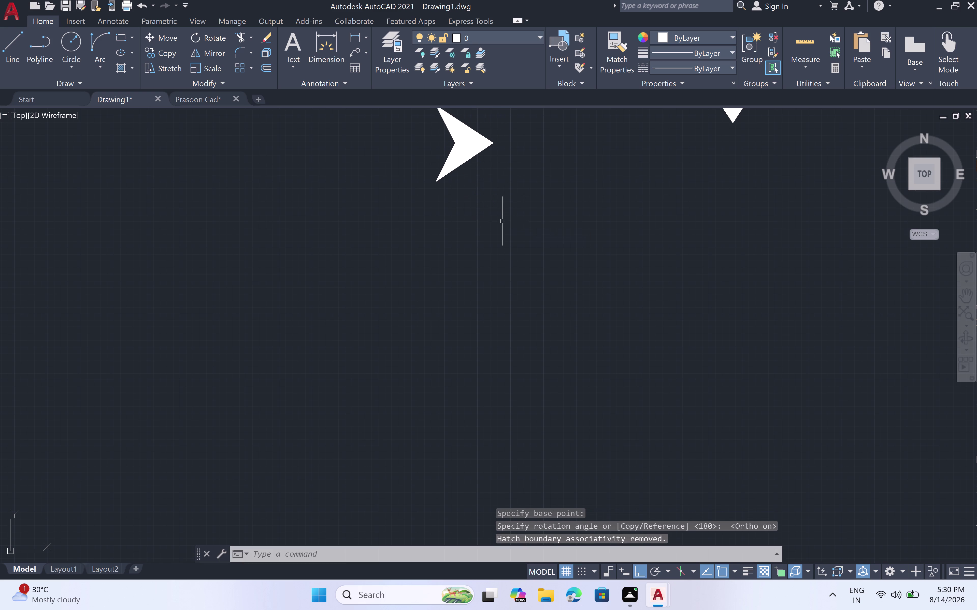
scroll(down, 3)
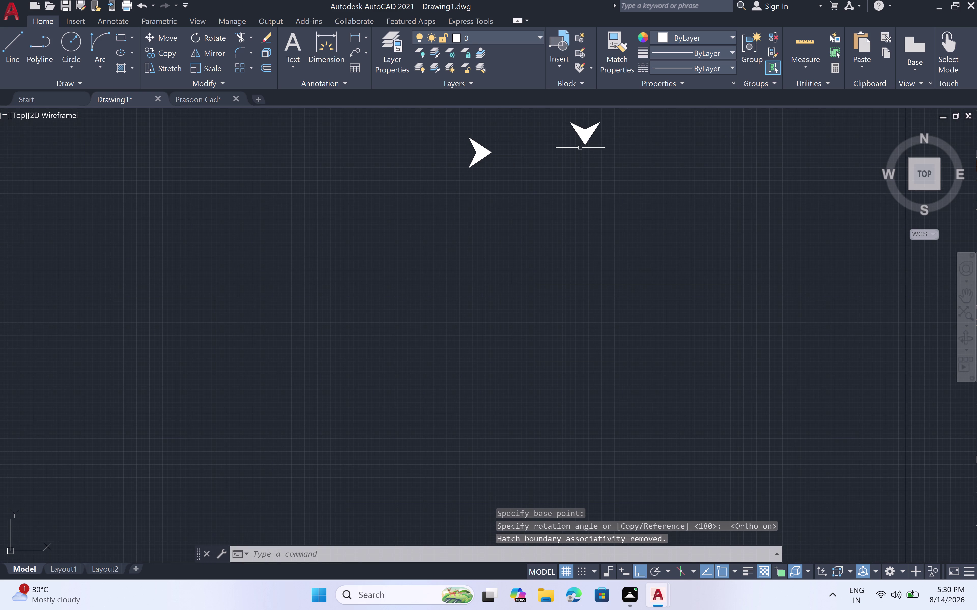
Copy the downward arrowhead twice into the empty area beside it, then clear the selection.
click(615, 116)
click(538, 167)
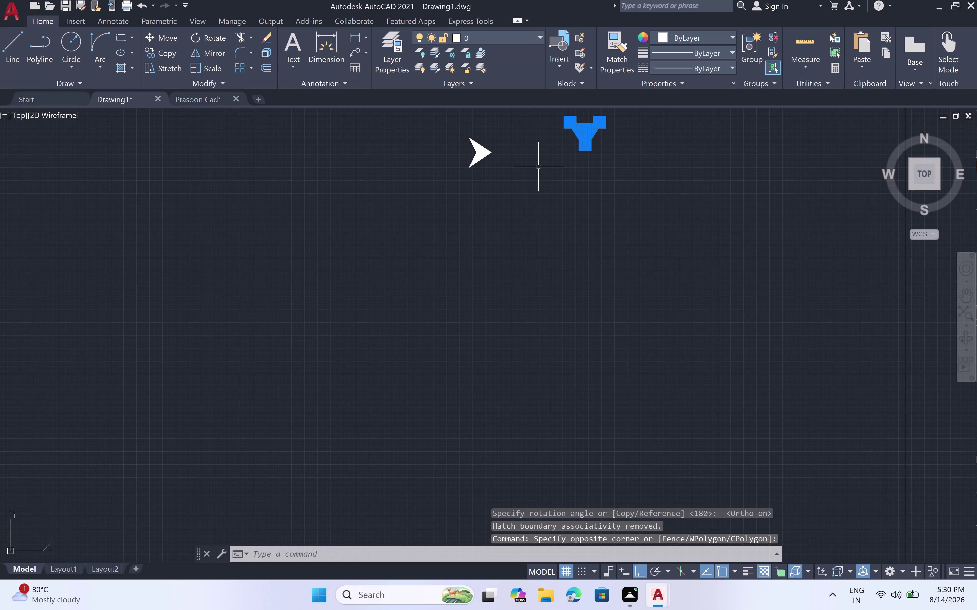
key(c)
key(o)
key(space)
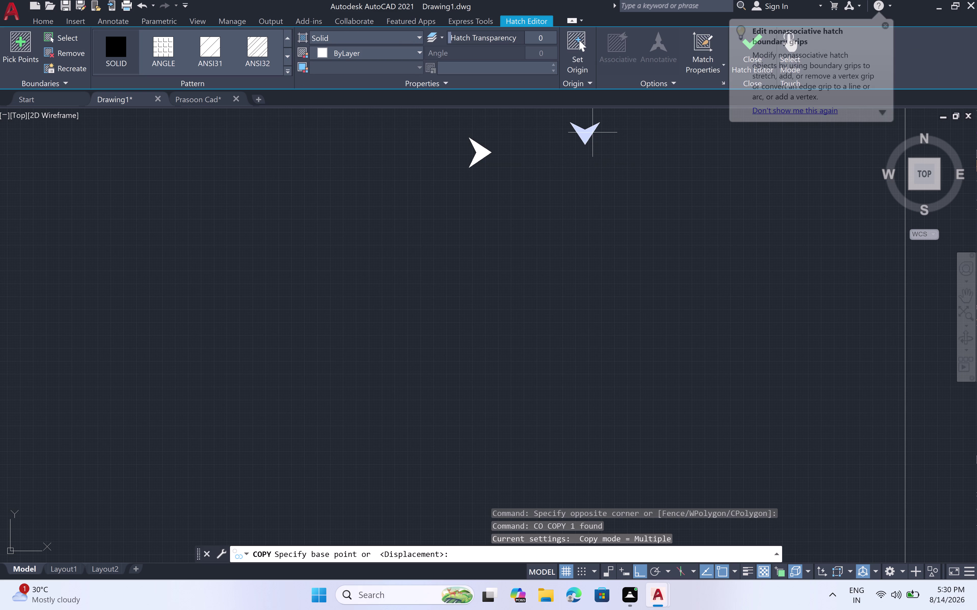
click(584, 146)
click(601, 233)
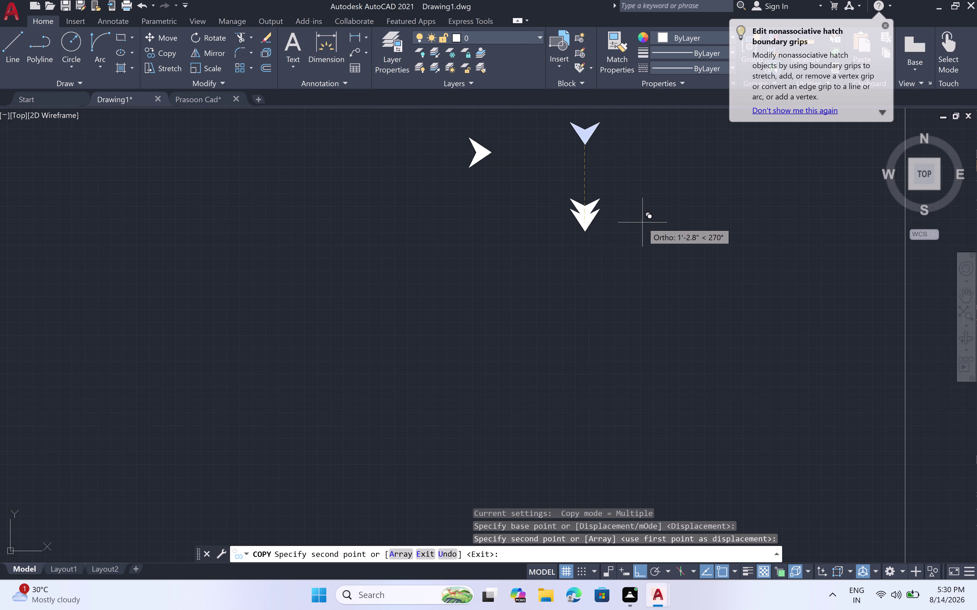
click(705, 195)
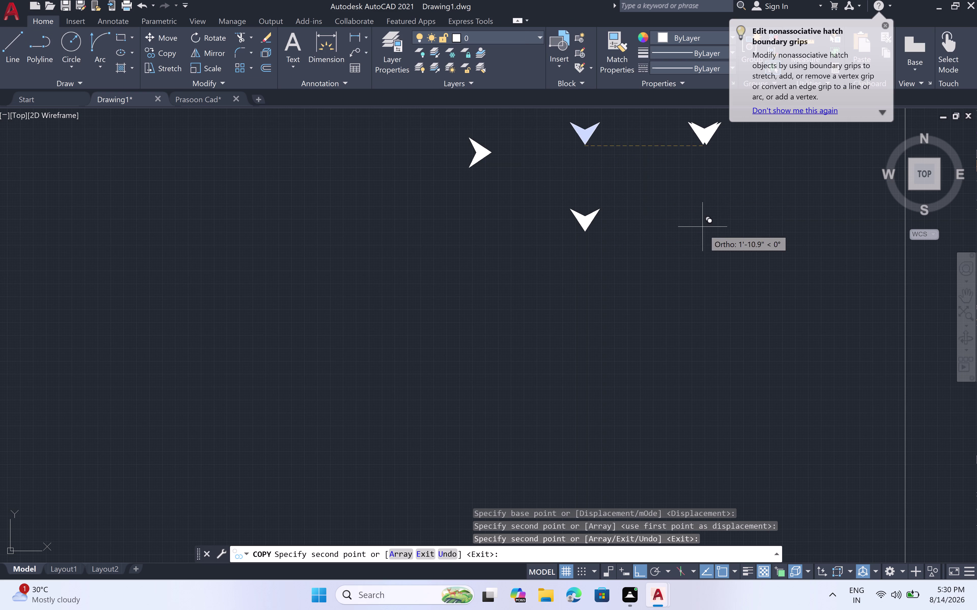
scroll(down, 3)
scroll(down, 3)
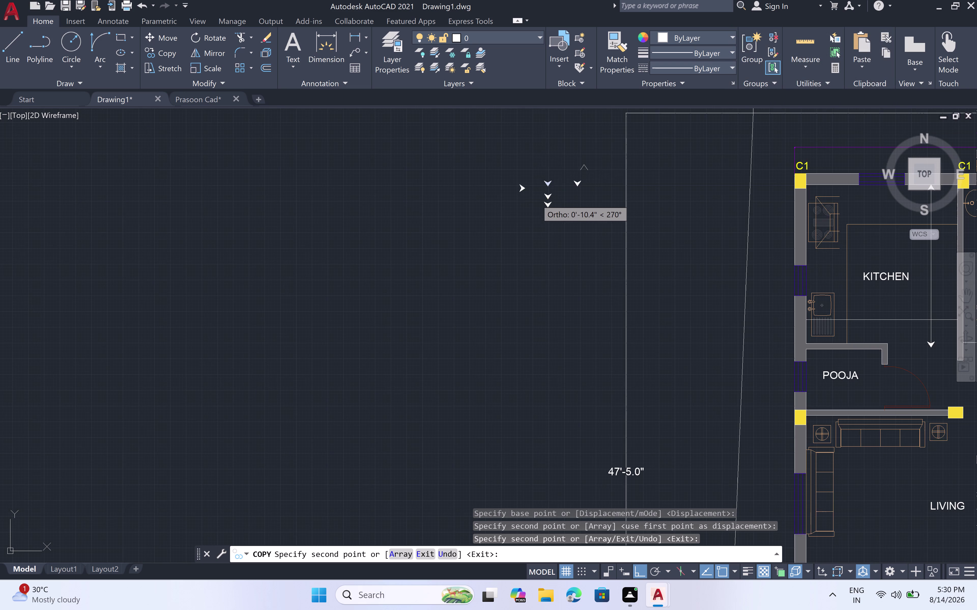
click(544, 150)
key(Escape)
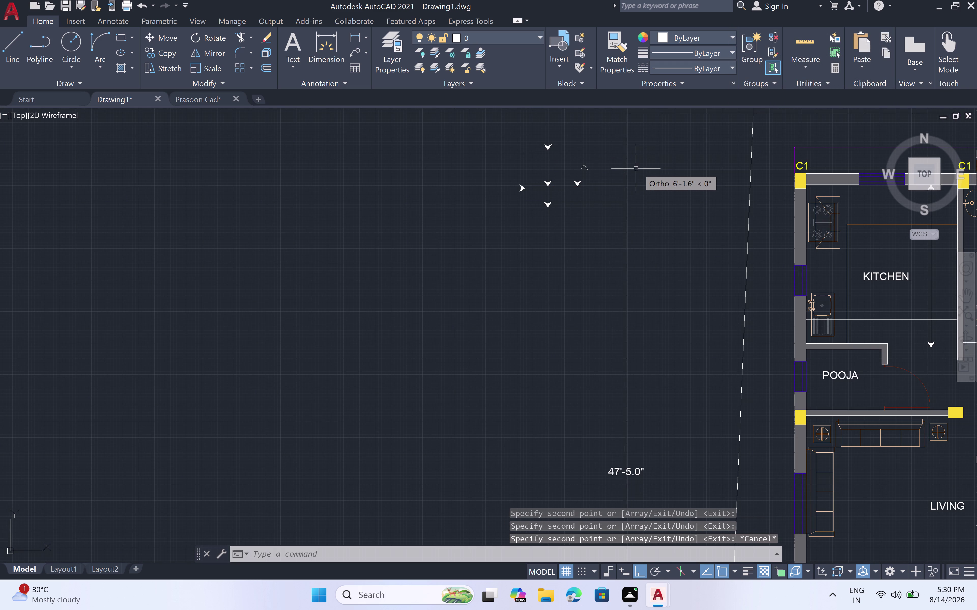
scroll(up, 3)
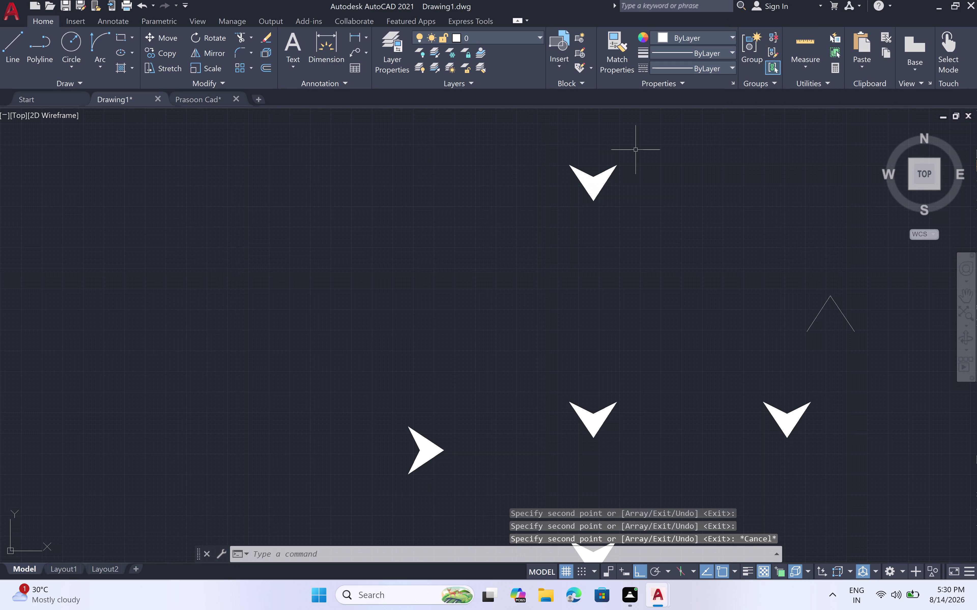
click(635, 150)
click(550, 219)
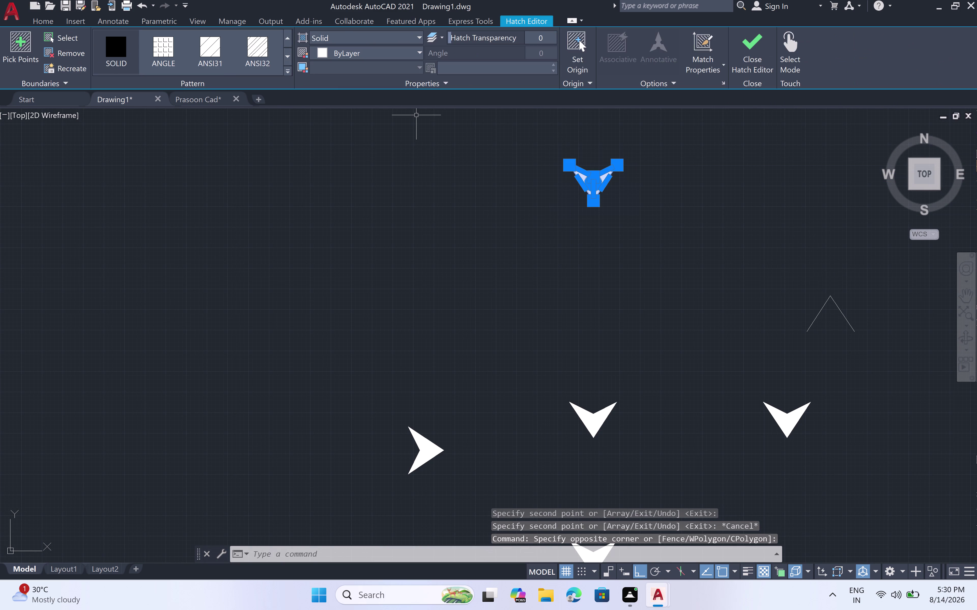
key(Escape)
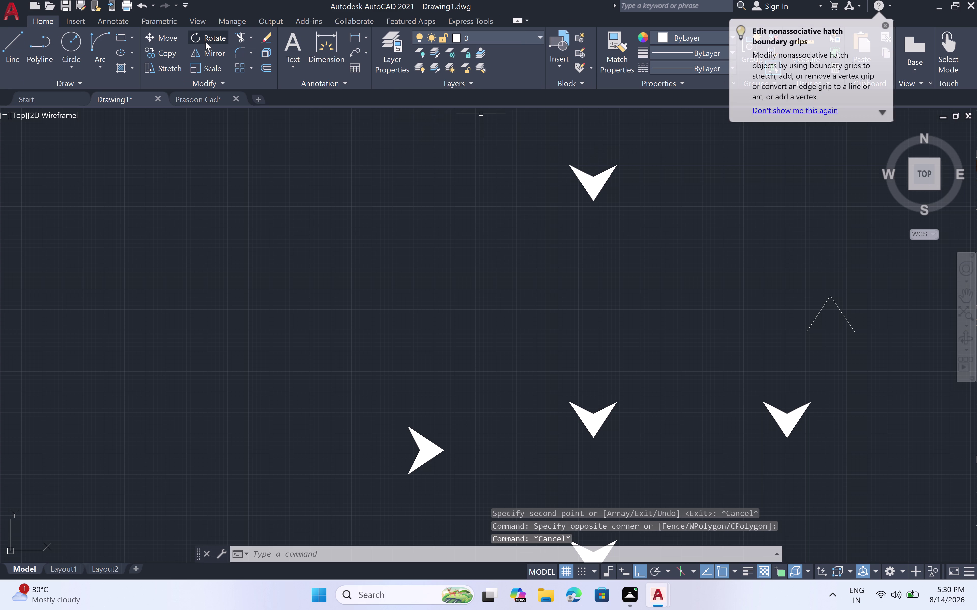
Rotate the top arrowhead about its tip so it points left.
click(215, 39)
click(604, 188)
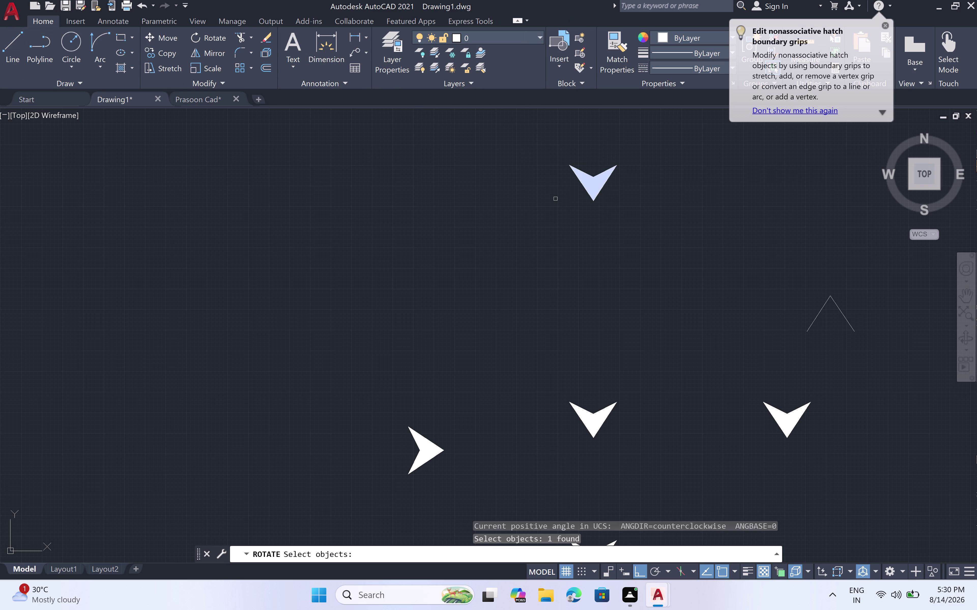
key(space)
scroll(up, 3)
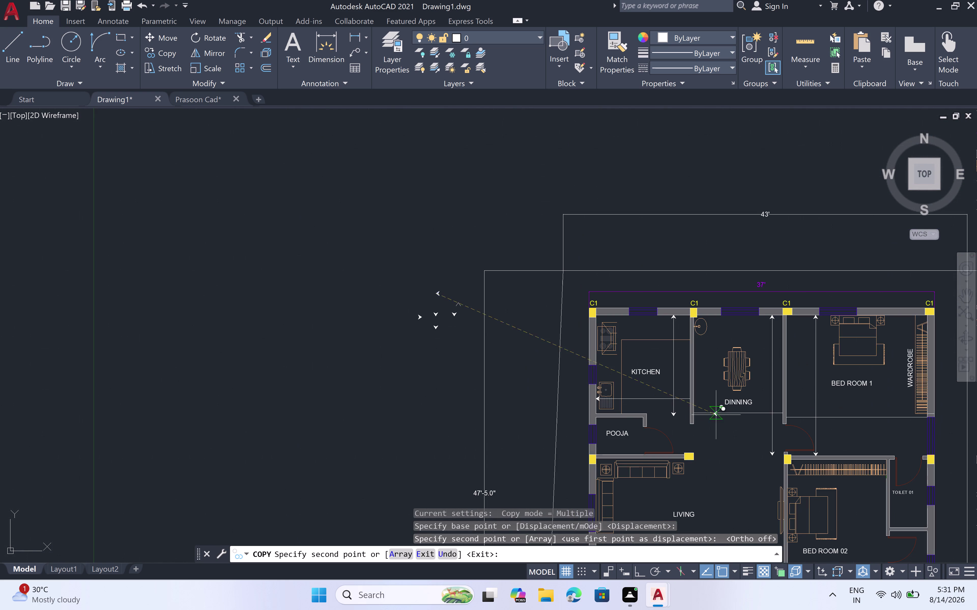
Place left-pointing arrowhead copies on the kitchen and other centre-line ends at the walls.
scroll(up, 3)
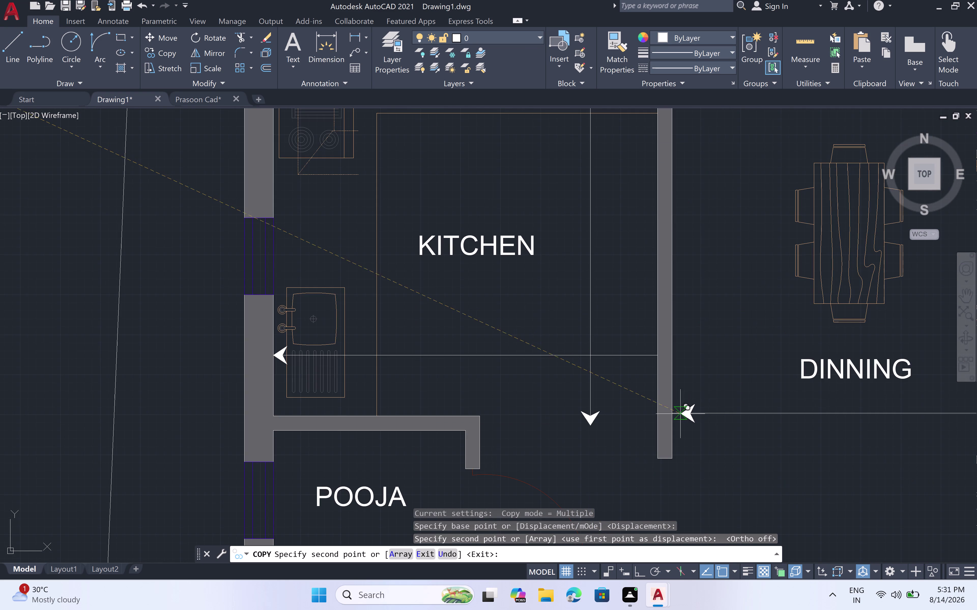
scroll(up, 3)
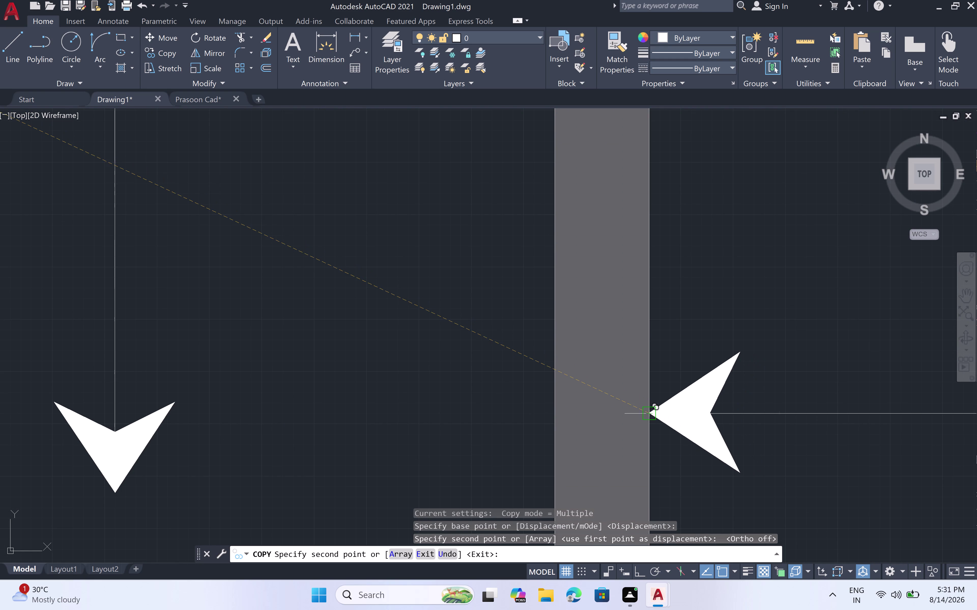
click(648, 415)
scroll(down, 3)
scroll(down, 3)
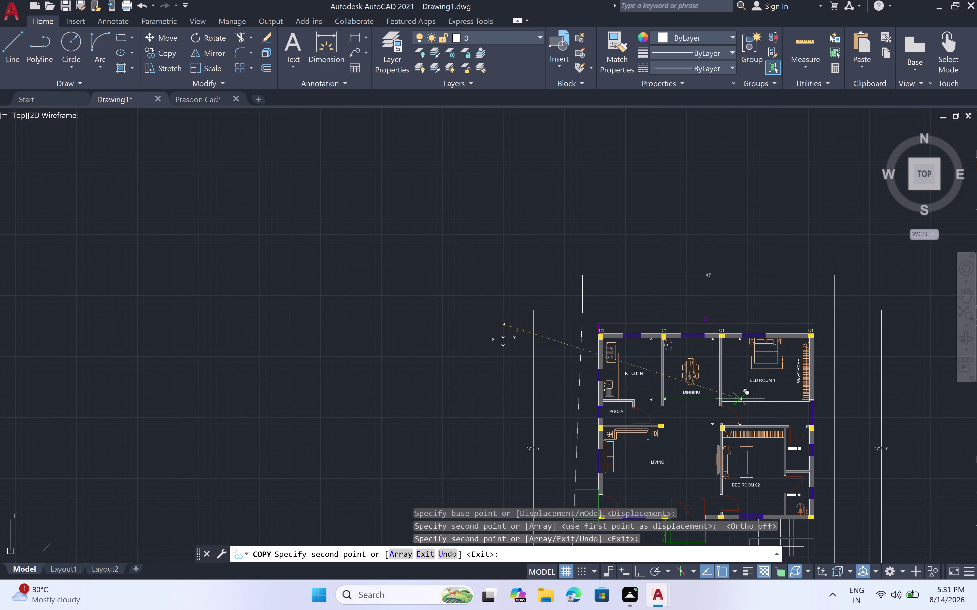
scroll(up, 3)
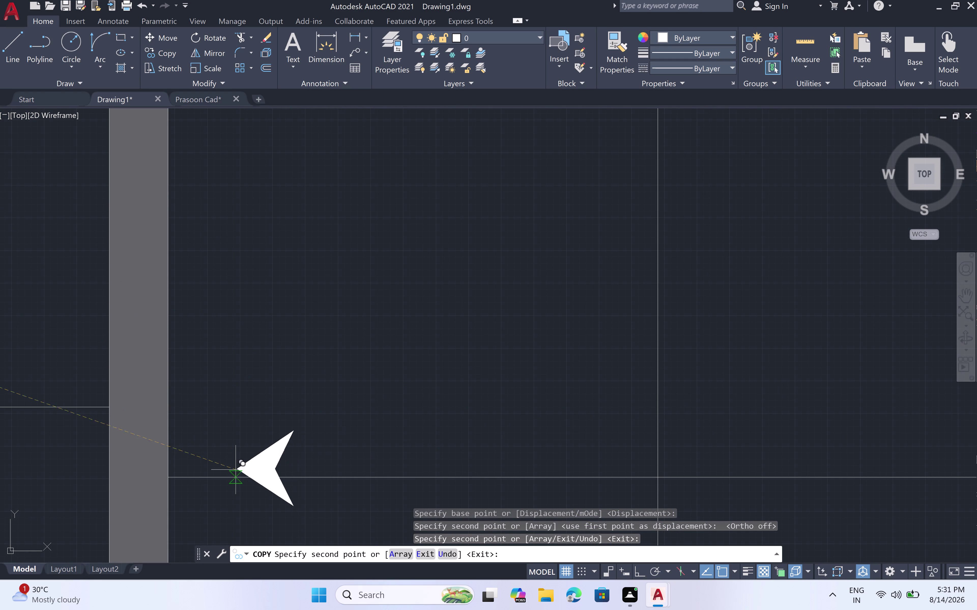
click(171, 475)
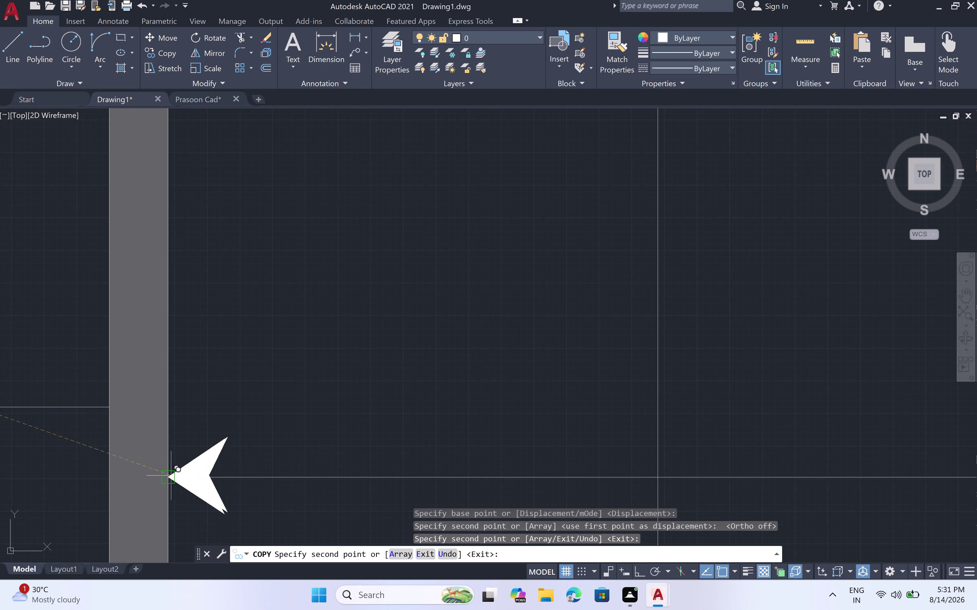
scroll(down, 3)
scroll(down, 3)
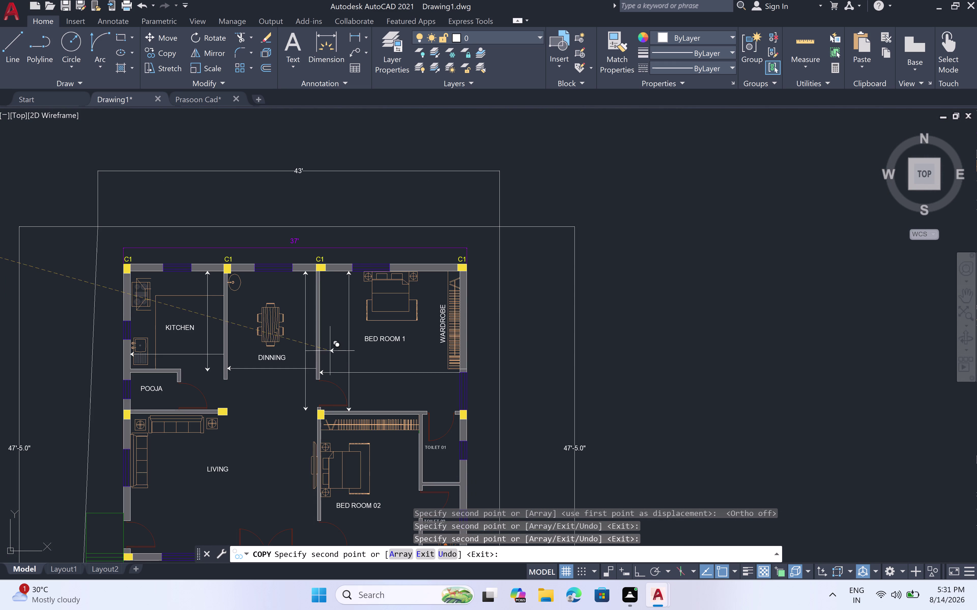
middle_drag(64, 319, 467, 325)
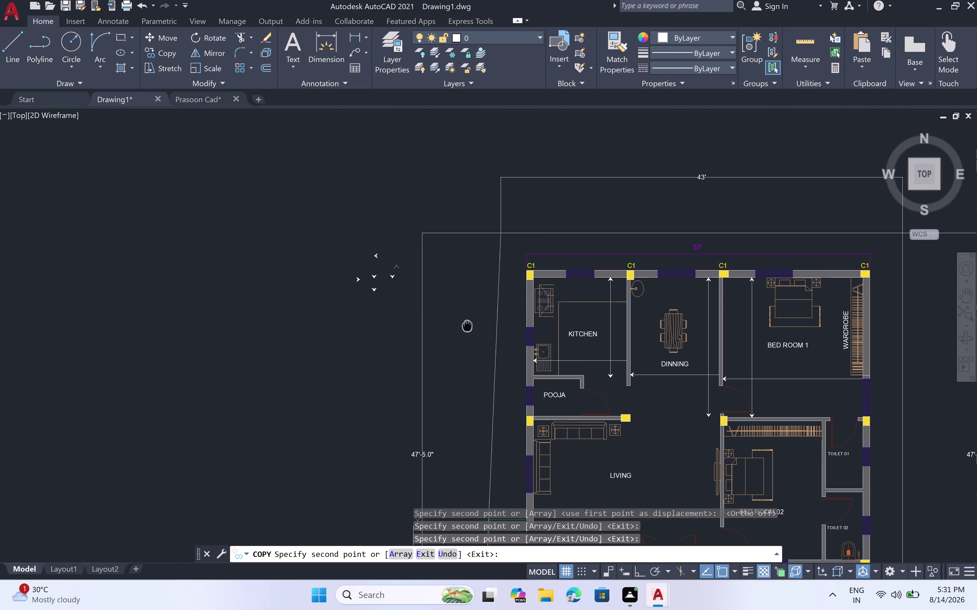
scroll(up, 3)
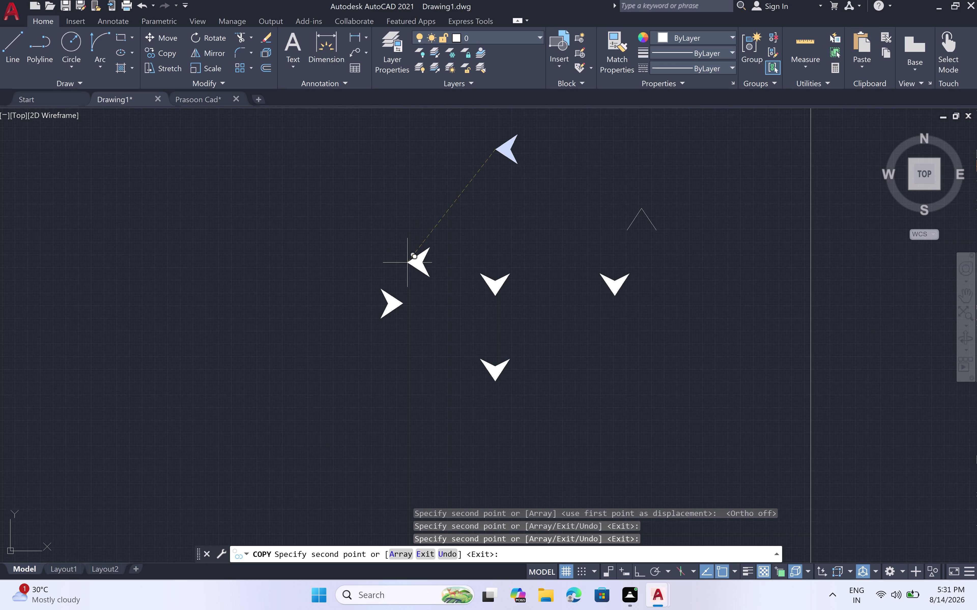
End the copy command and window-select the right-pointing arrowhead hatch.
key(Escape)
click(423, 280)
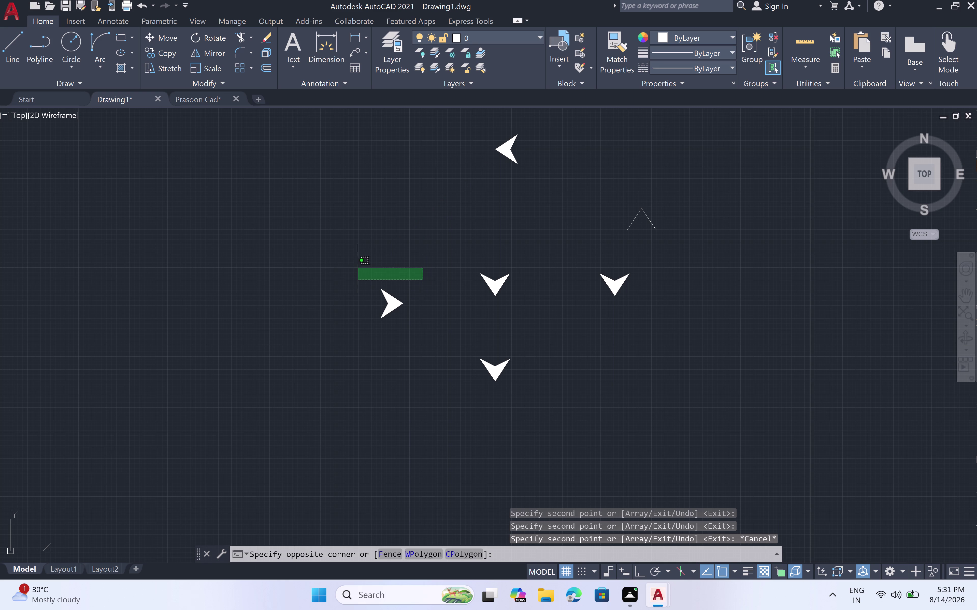
click(337, 330)
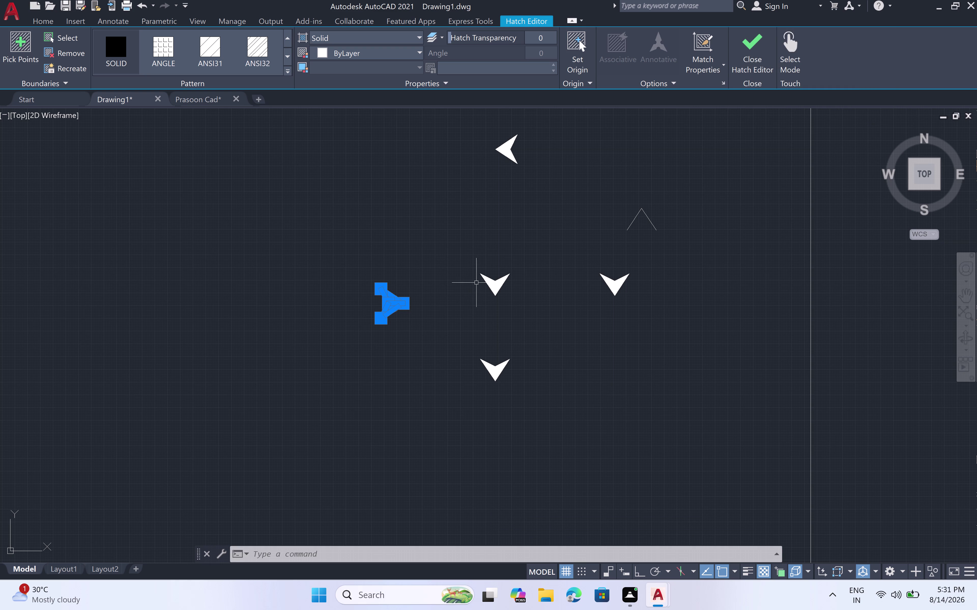
Start copying the arrowhead from its tip, undoing a misplaced trial copy.
text(CO)
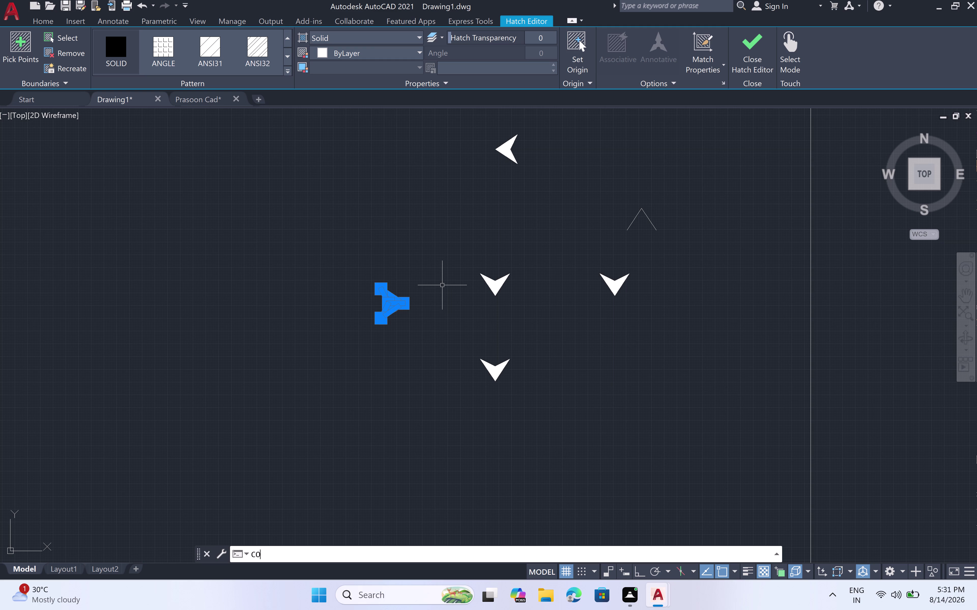
key(space)
scroll(up, 3)
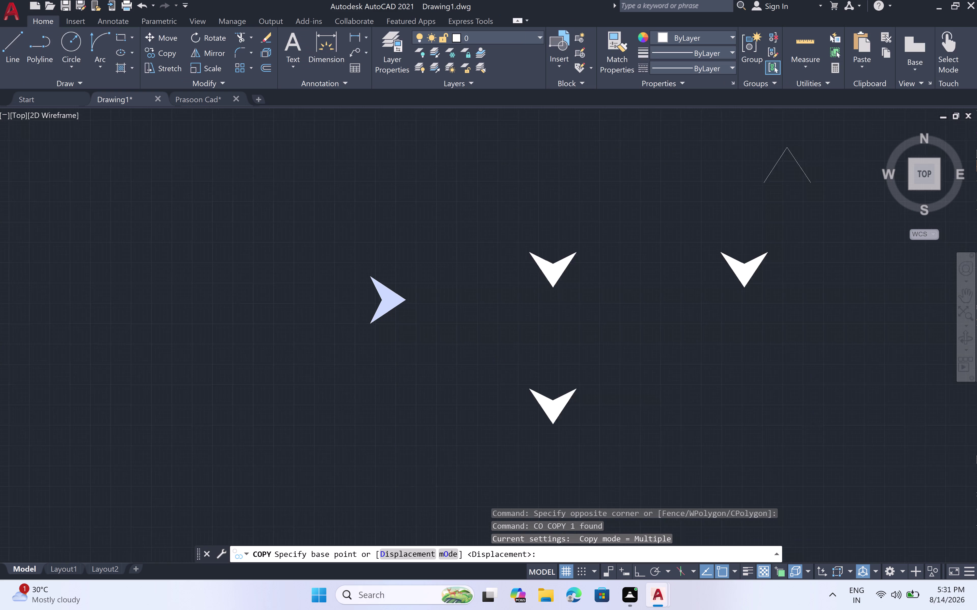
scroll(up, 3)
click(415, 284)
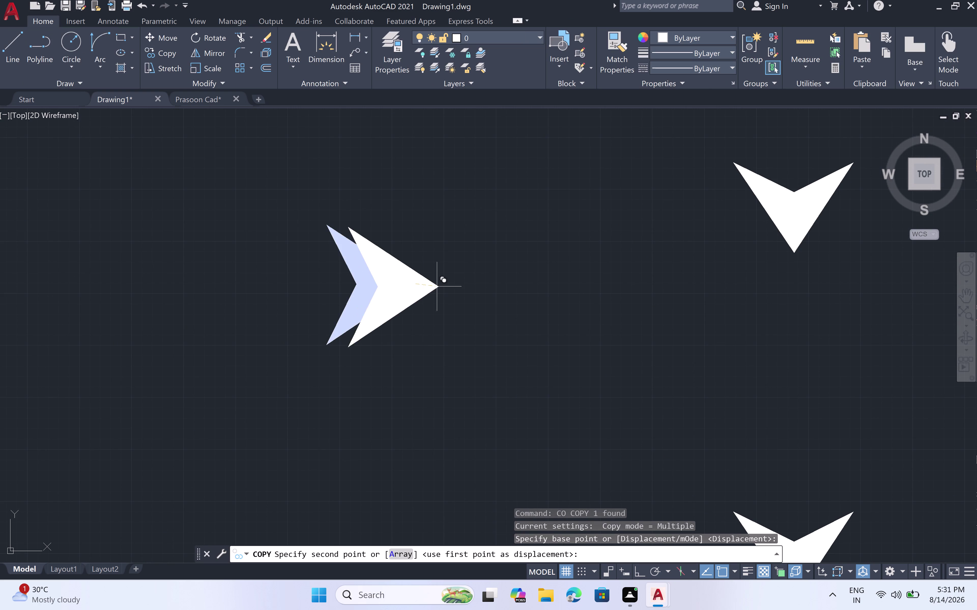
scroll(down, 3)
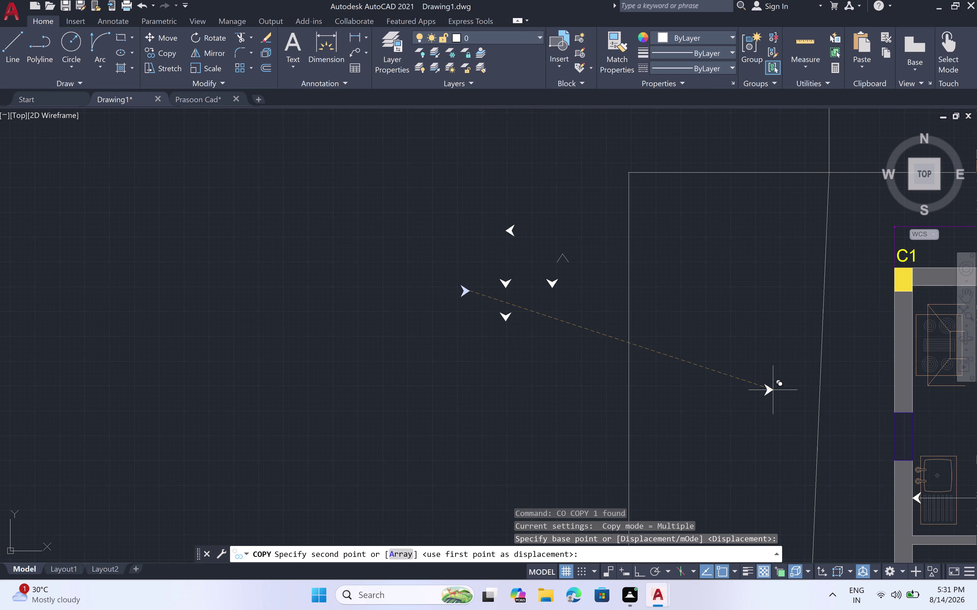
click(772, 390)
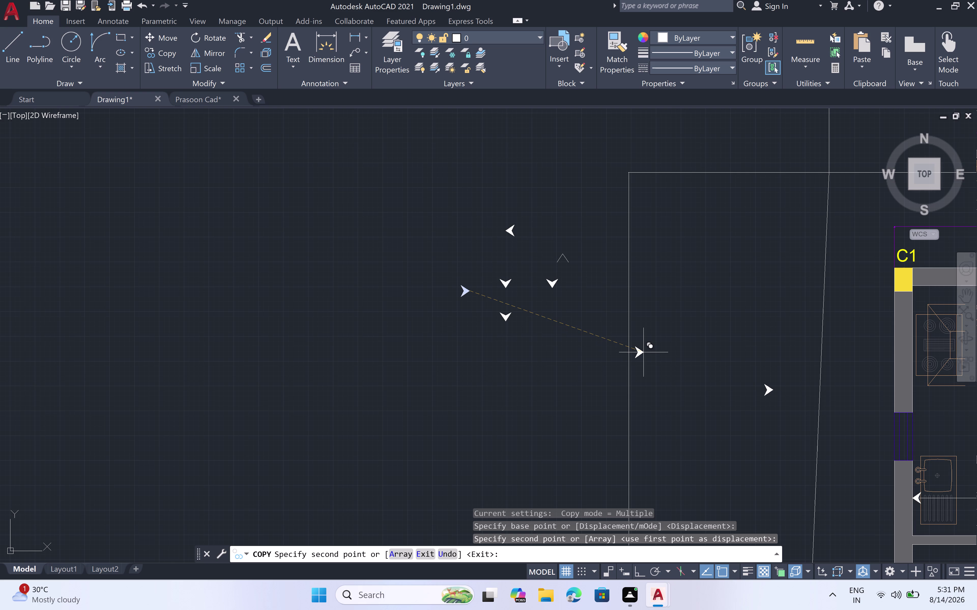
key(ctrl+z)
Place arrowhead copies at the right ends of the dining and bedroom centre lines.
scroll(down, 3)
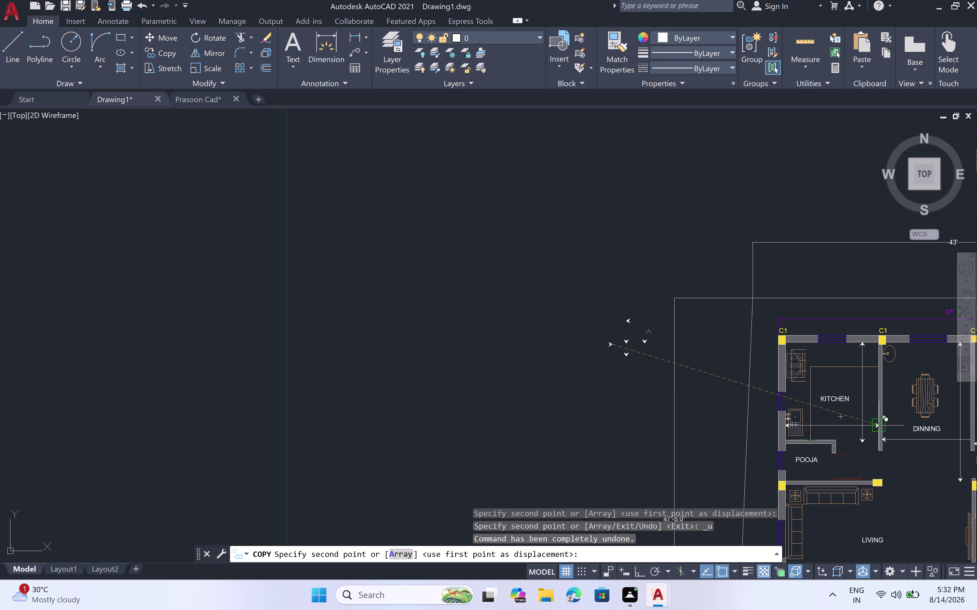
scroll(up, 3)
click(894, 421)
scroll(down, 3)
middle_drag(918, 455, 734, 439)
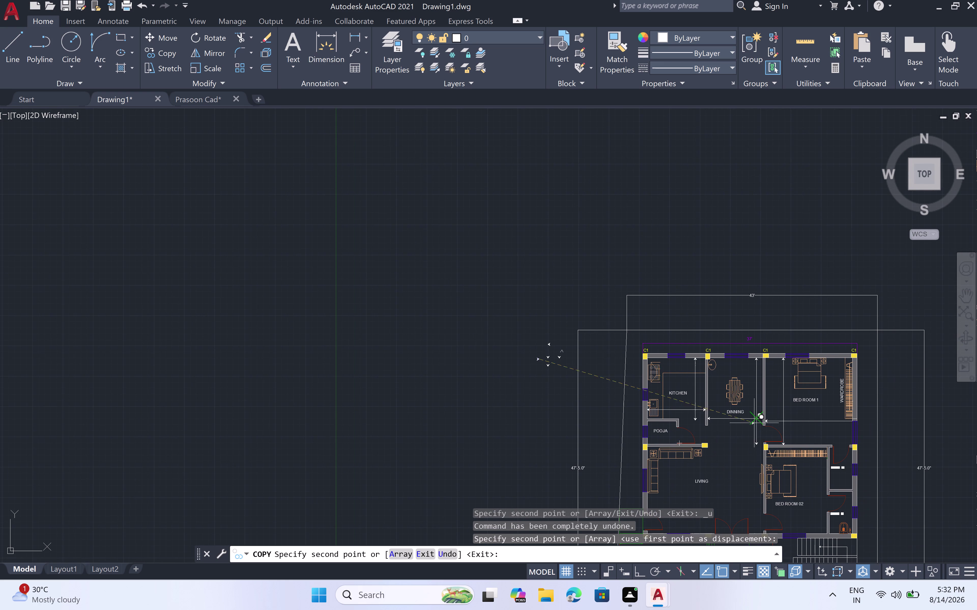
scroll(up, 3)
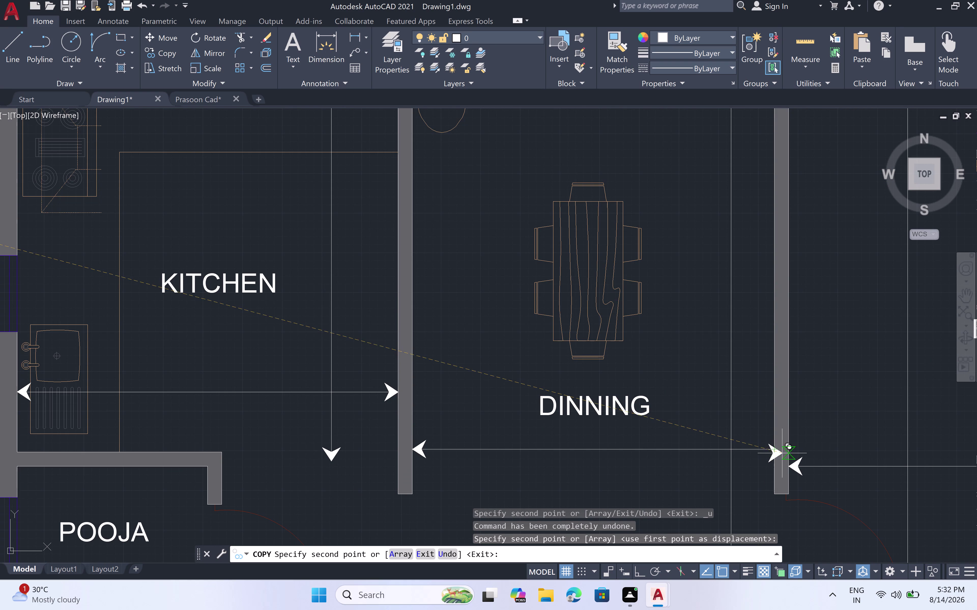
click(776, 447)
scroll(down, 3)
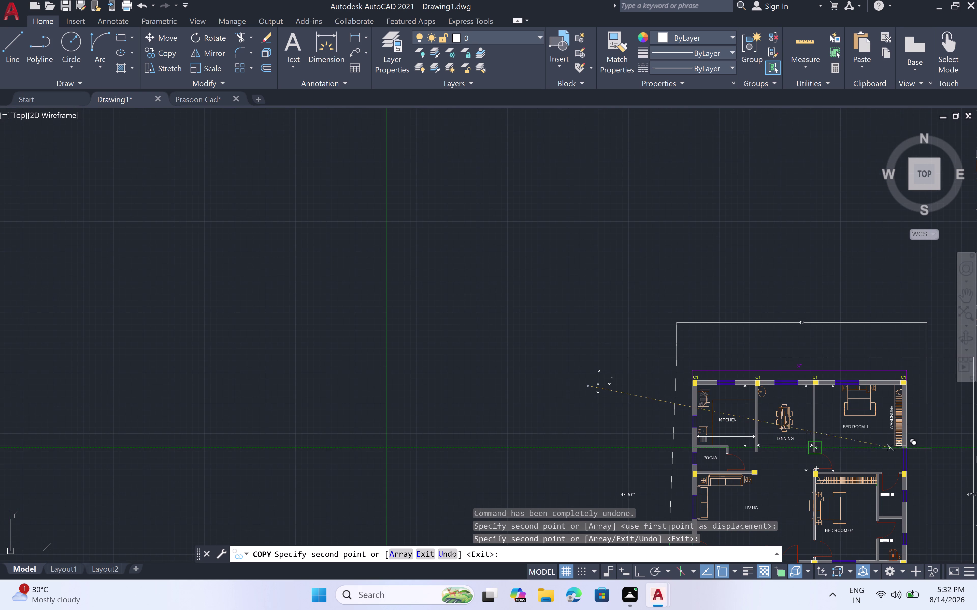
scroll(up, 3)
scroll(up, 3)
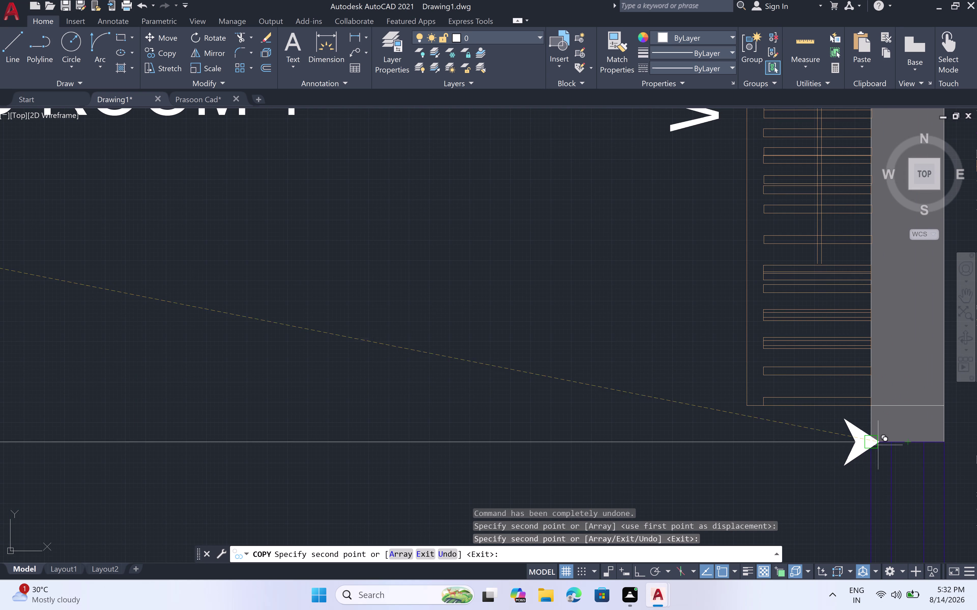
click(869, 447)
scroll(down, 3)
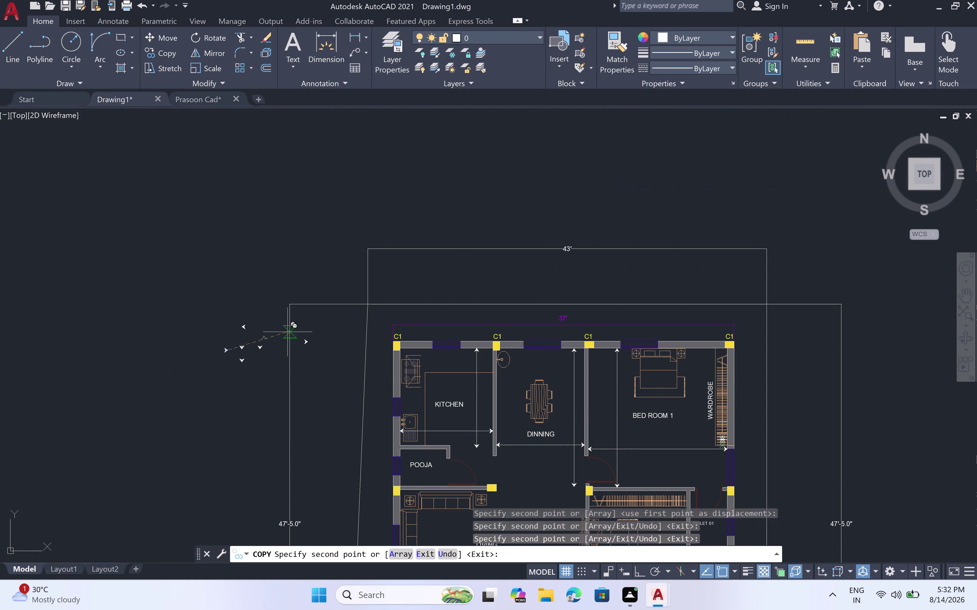
key(Escape)
scroll(down, 3)
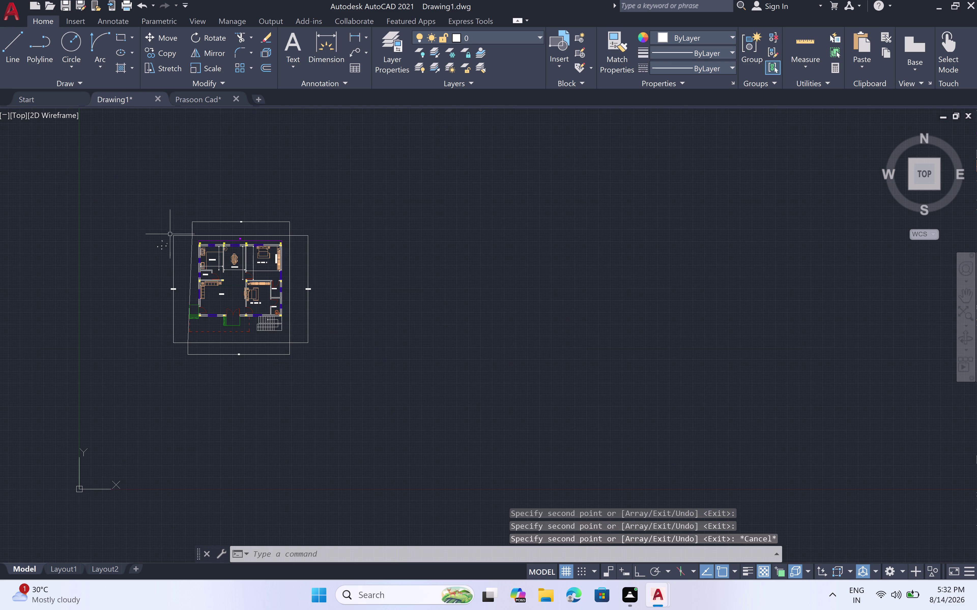
Zoom in and out to bring the living room into view.
scroll(up, 3)
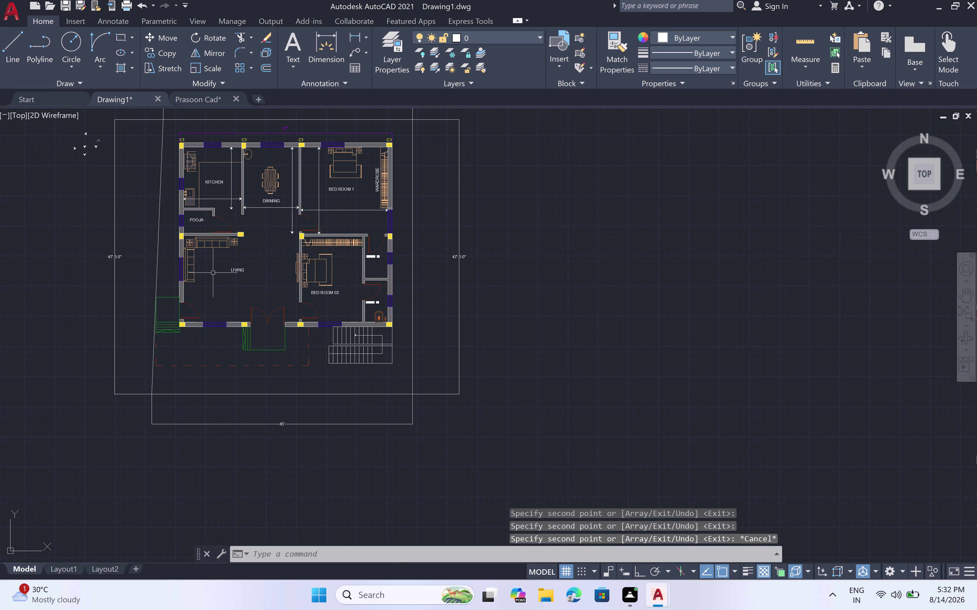
scroll(up, 3)
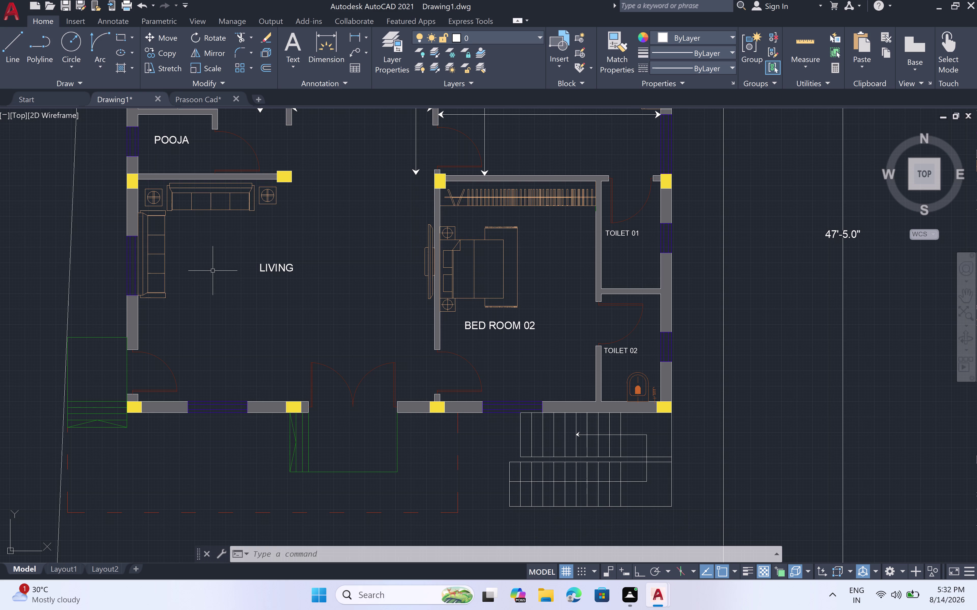
scroll(down, 3)
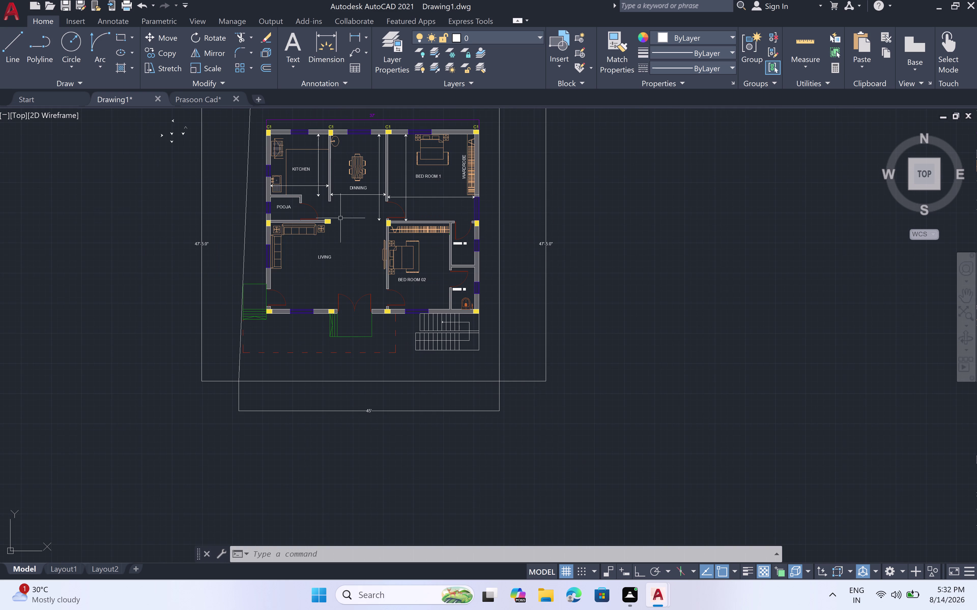
scroll(down, 3)
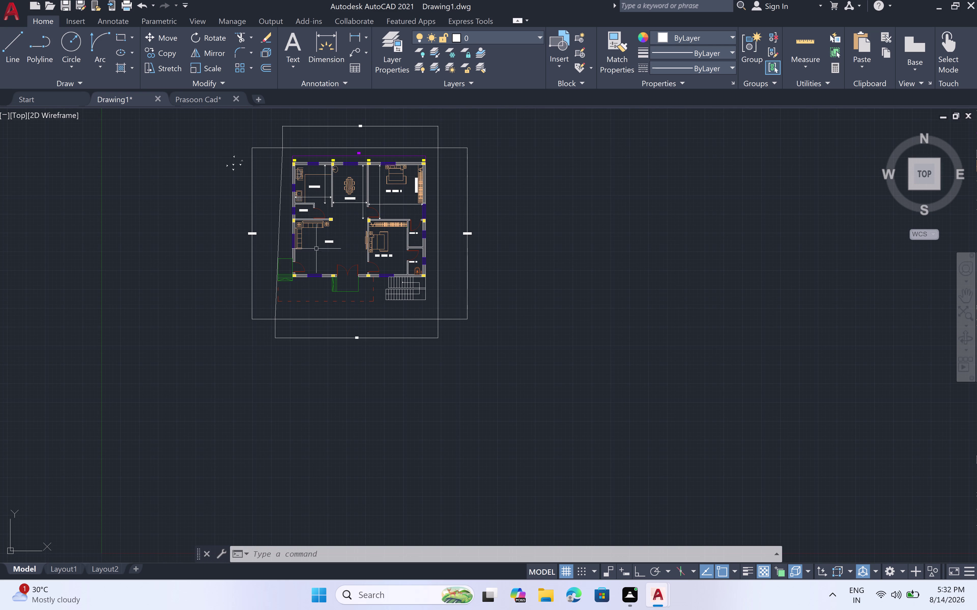
scroll(up, 3)
scroll(down, 3)
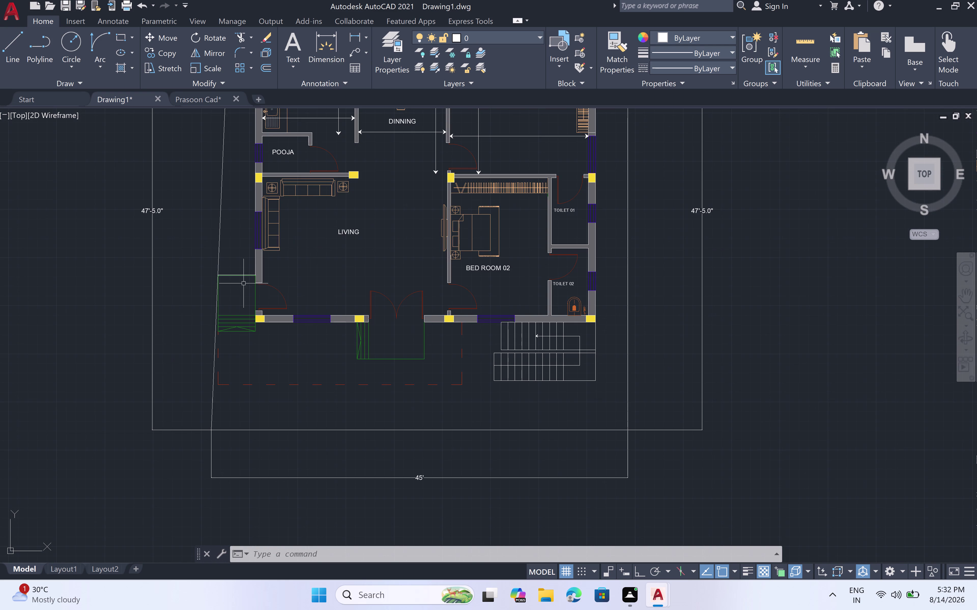
Draw a line with Ortho on, from the living room wall to the bedroom wall.
key(l)
key(space)
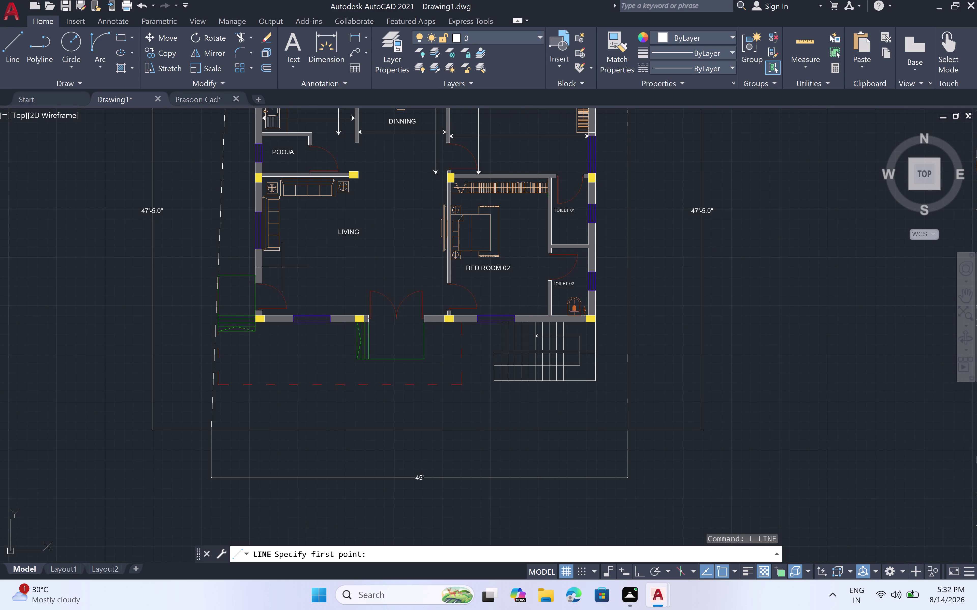
scroll(up, 3)
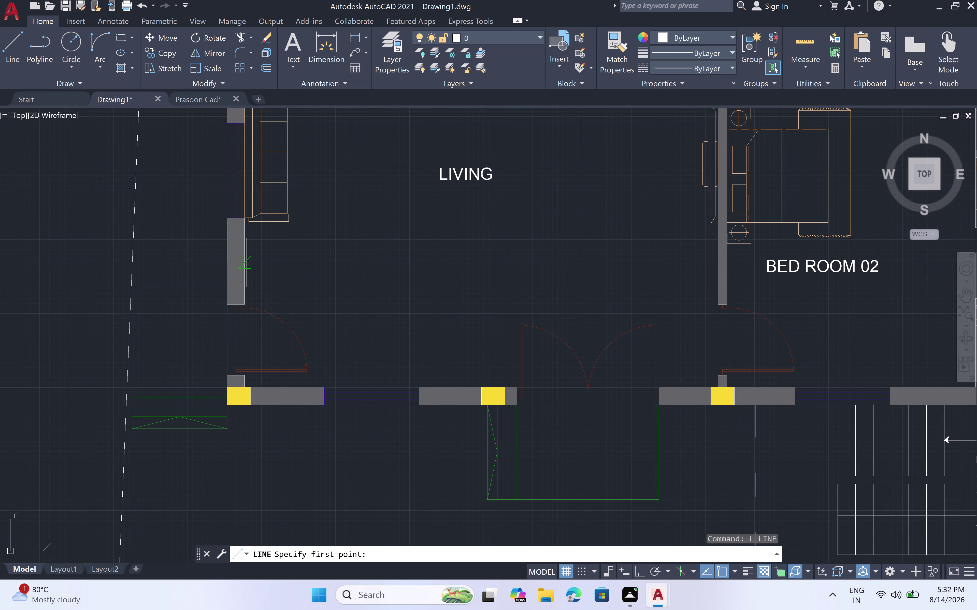
click(244, 262)
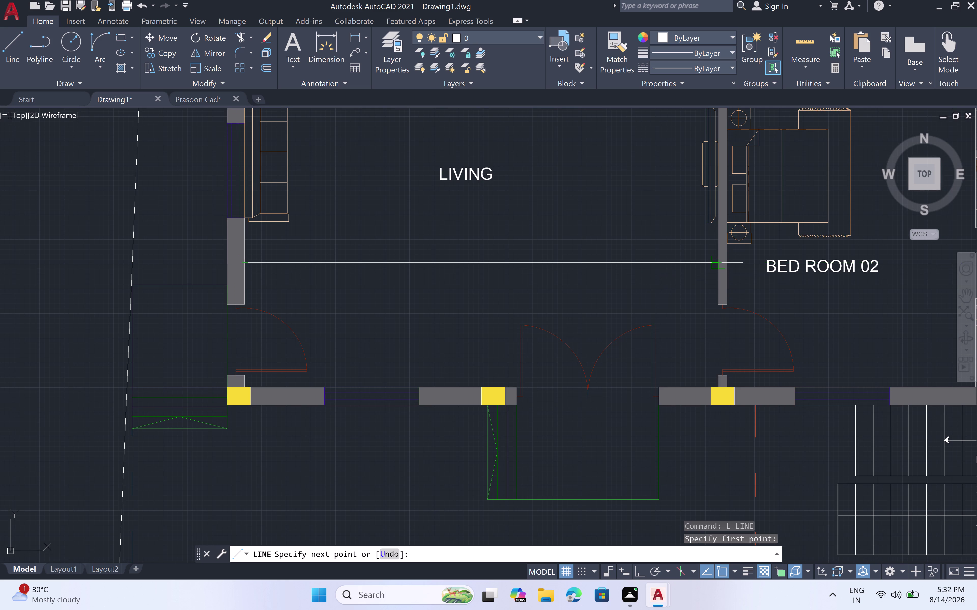
key(F8)
click(719, 266)
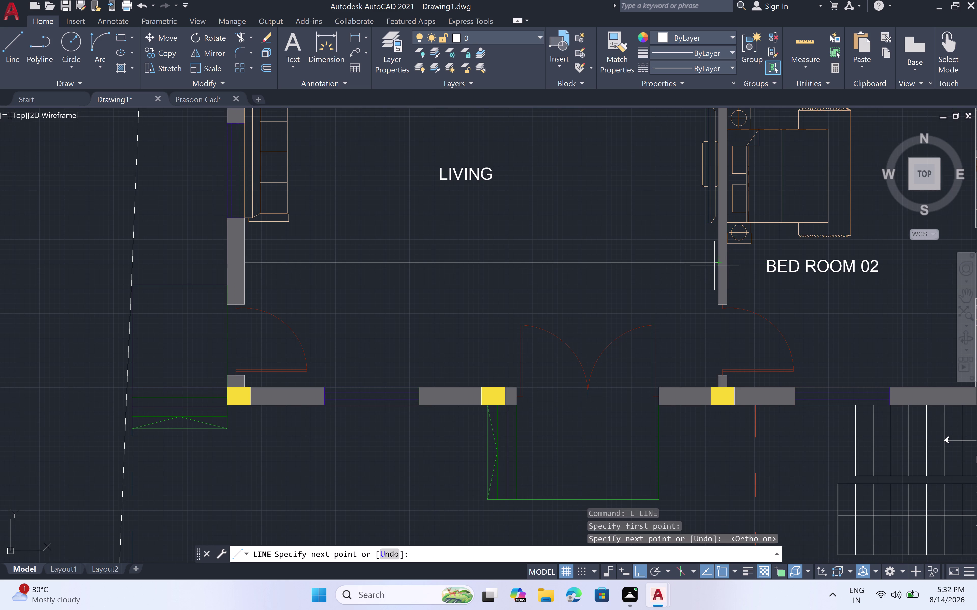
key(Escape)
scroll(down, 3)
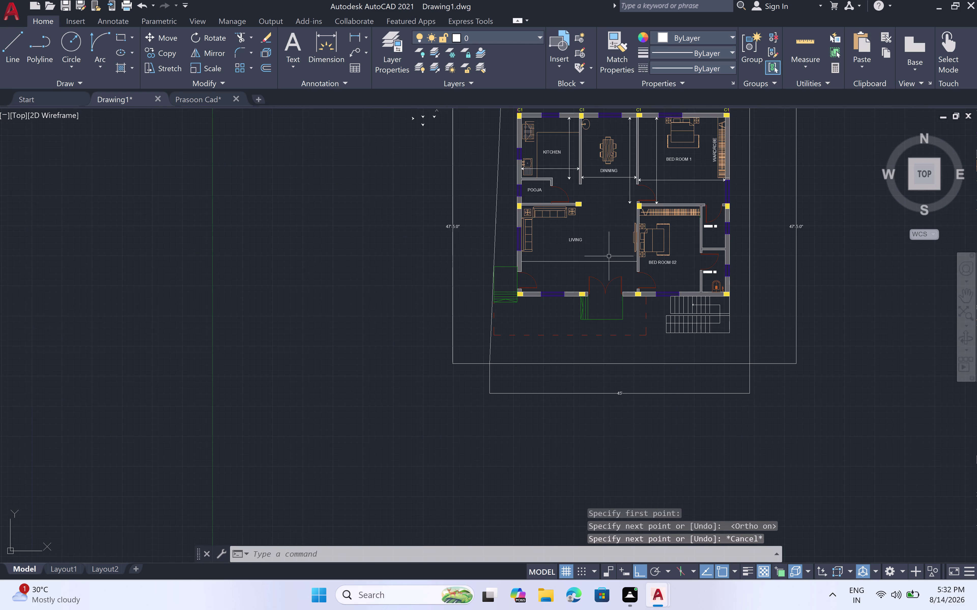
scroll(up, 3)
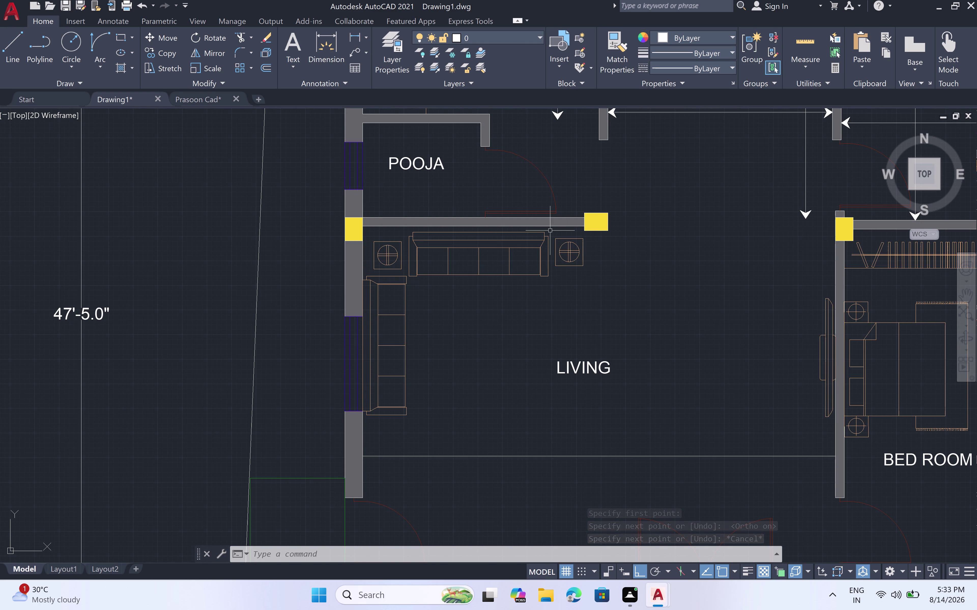
Draw the vertical LIVING centre line from top wall to bottom wall.
key(space)
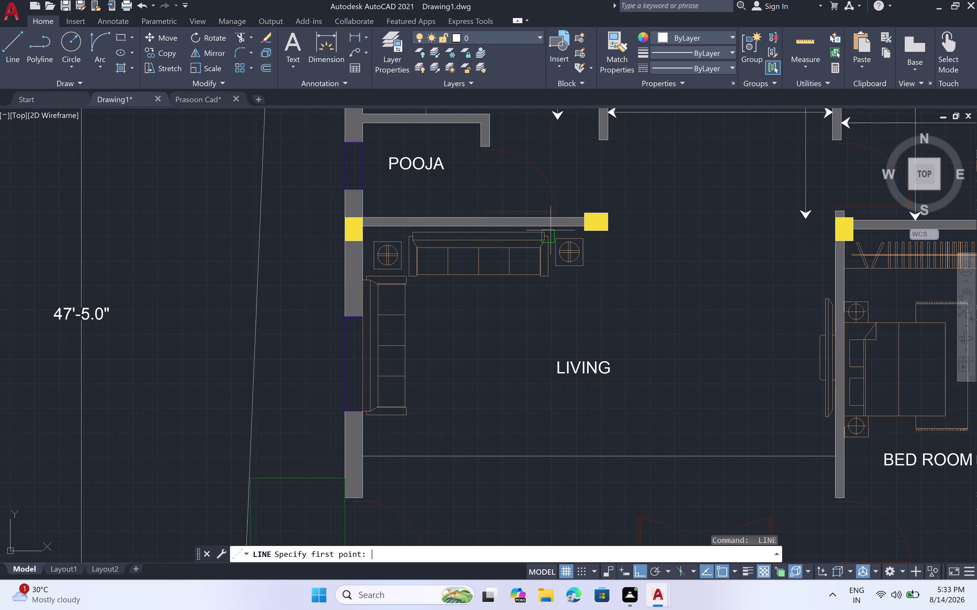
click(552, 227)
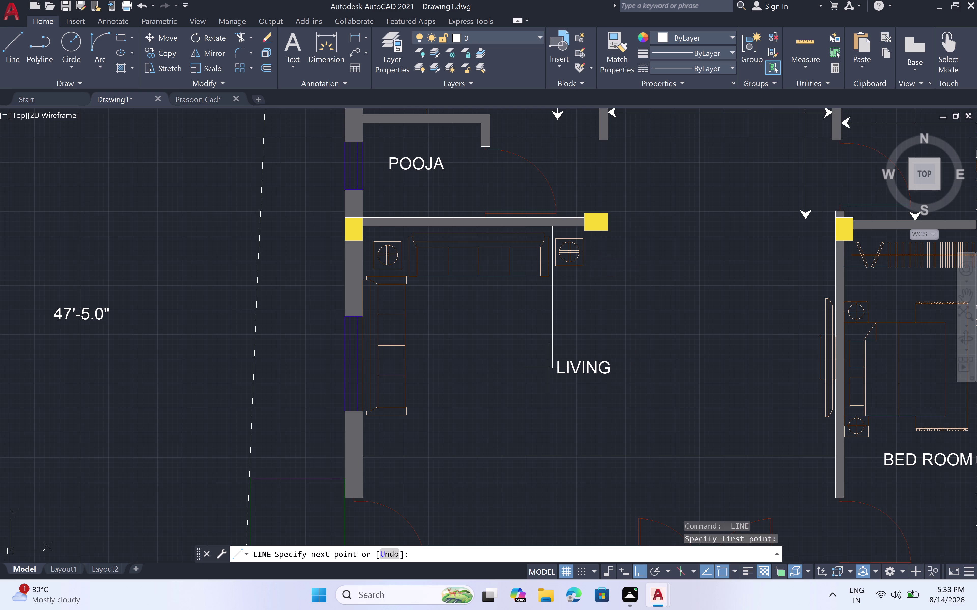
scroll(down, 3)
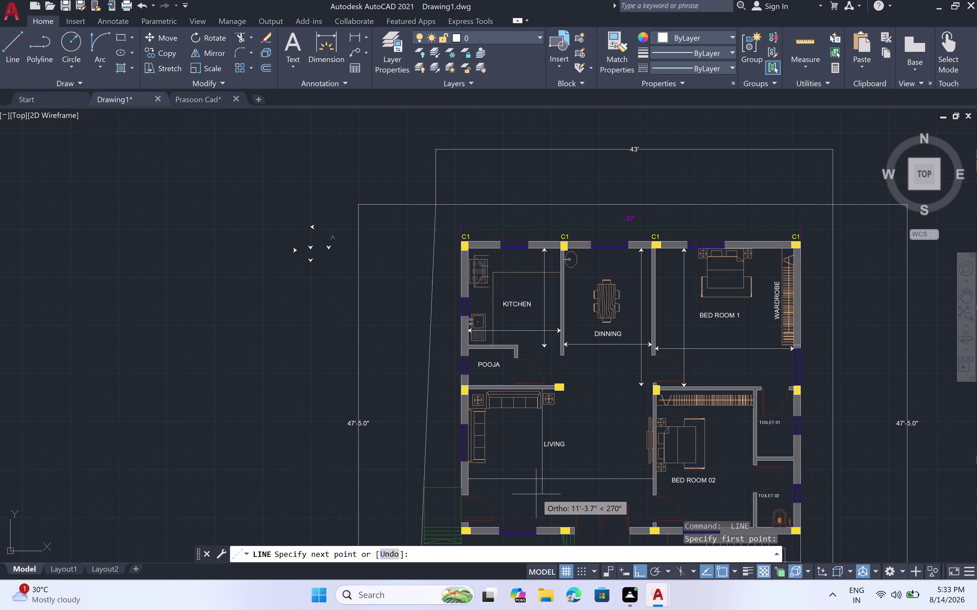
click(539, 527)
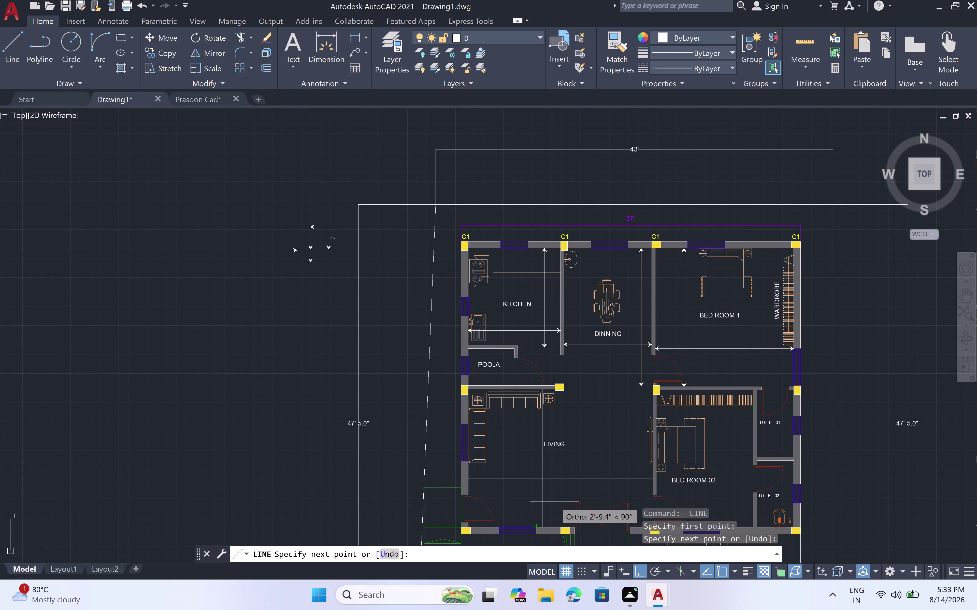
key(Escape)
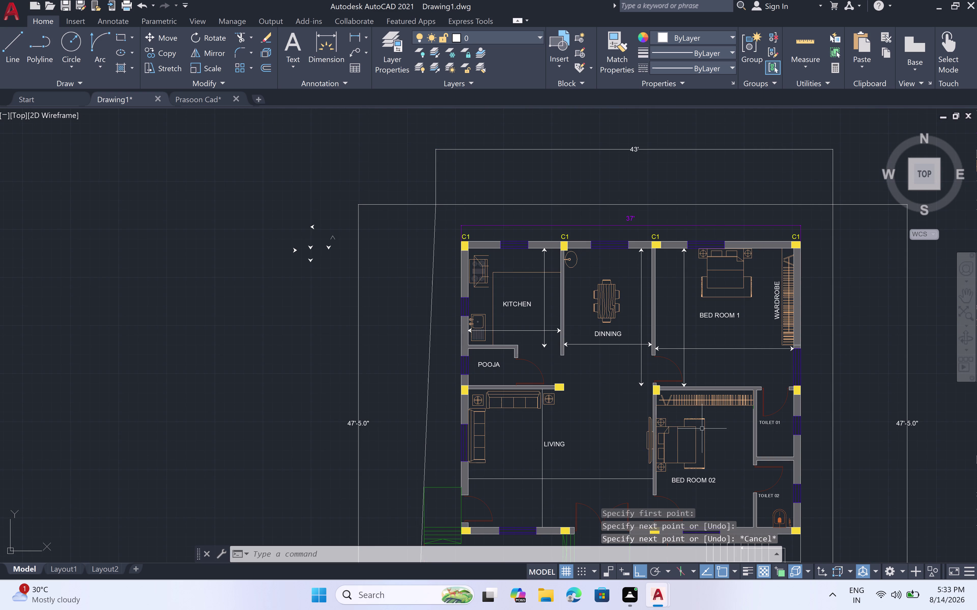
scroll(down, 3)
middle_drag(693, 478, 680, 428)
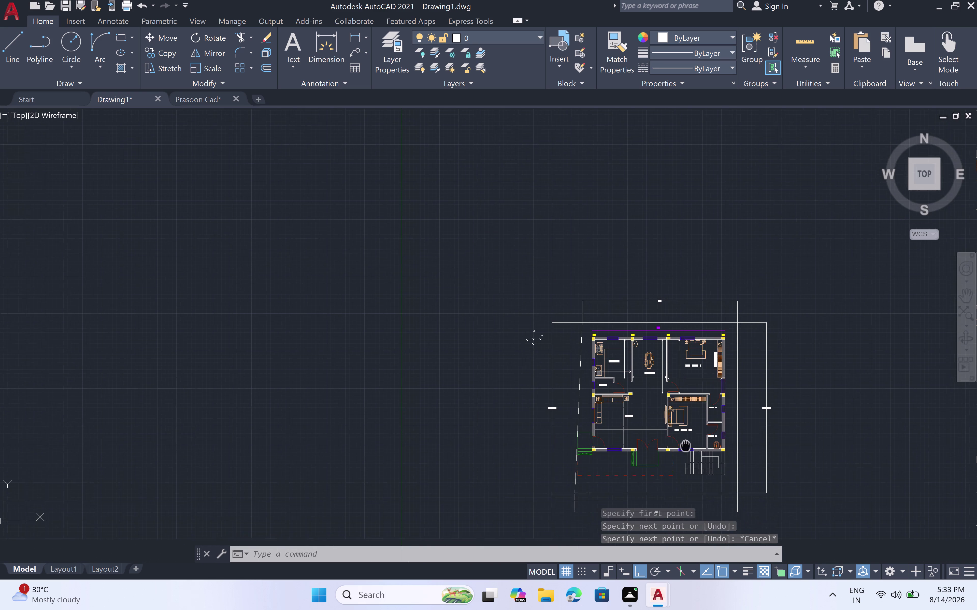
middle_drag(681, 428, 681, 427)
scroll(up, 3)
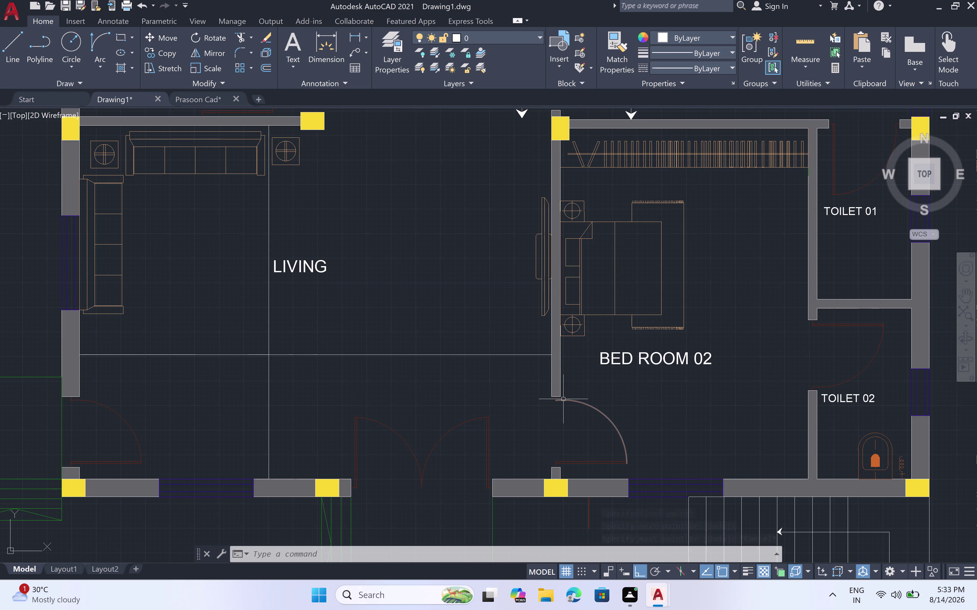
Draw a horizontal line across BED ROOM 02 just below the wardrobe.
key(space)
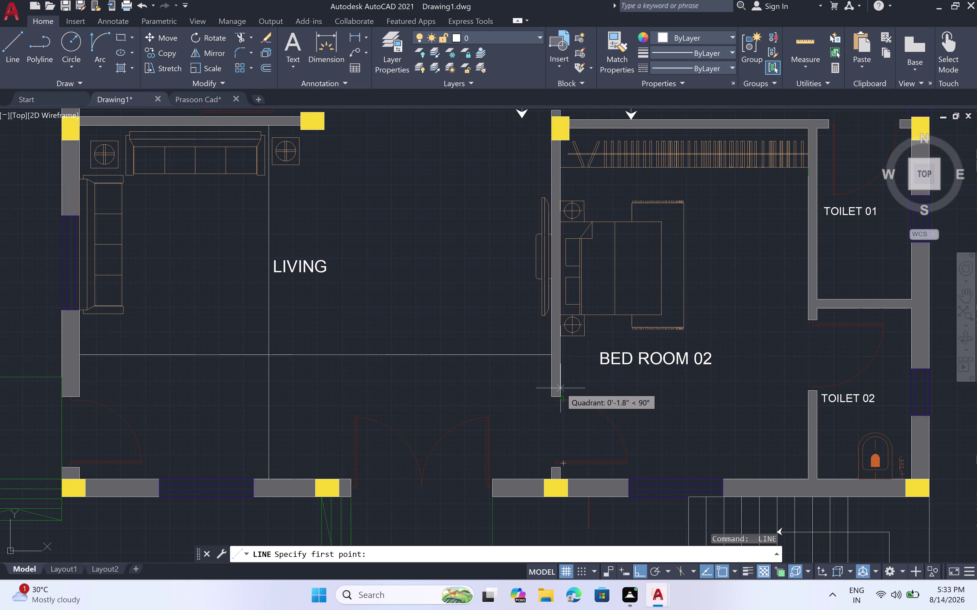
click(560, 383)
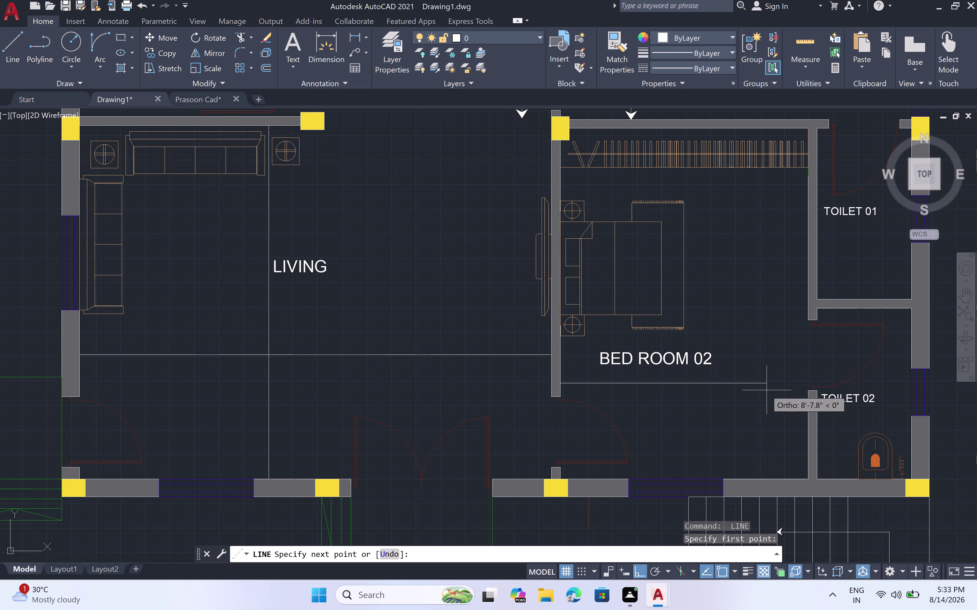
key(Escape)
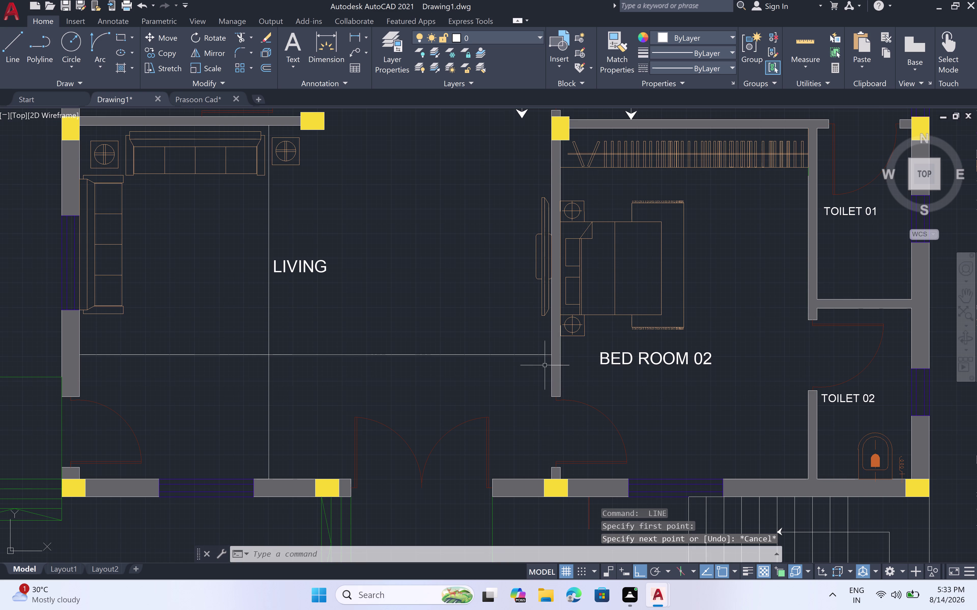
key(space)
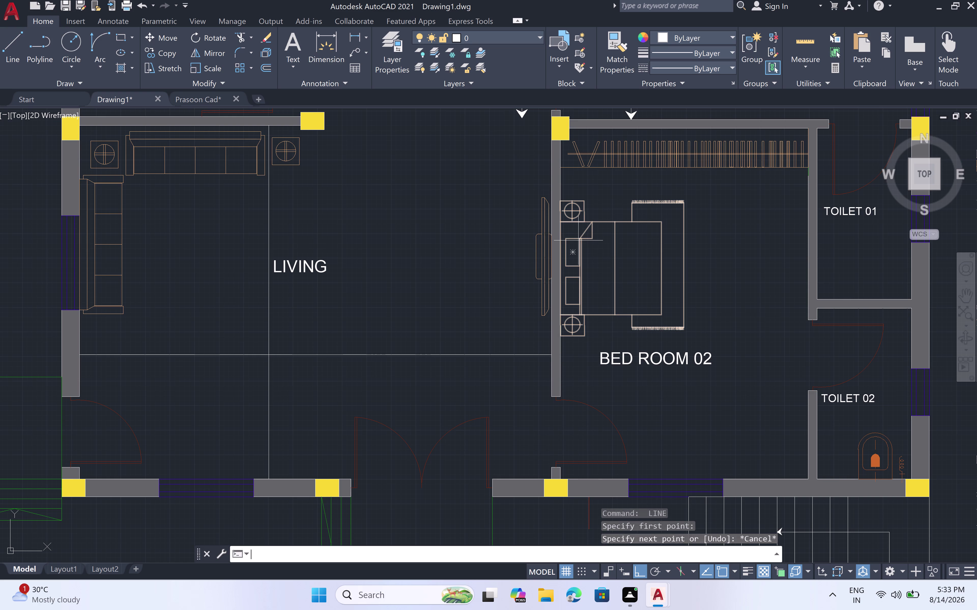
click(561, 184)
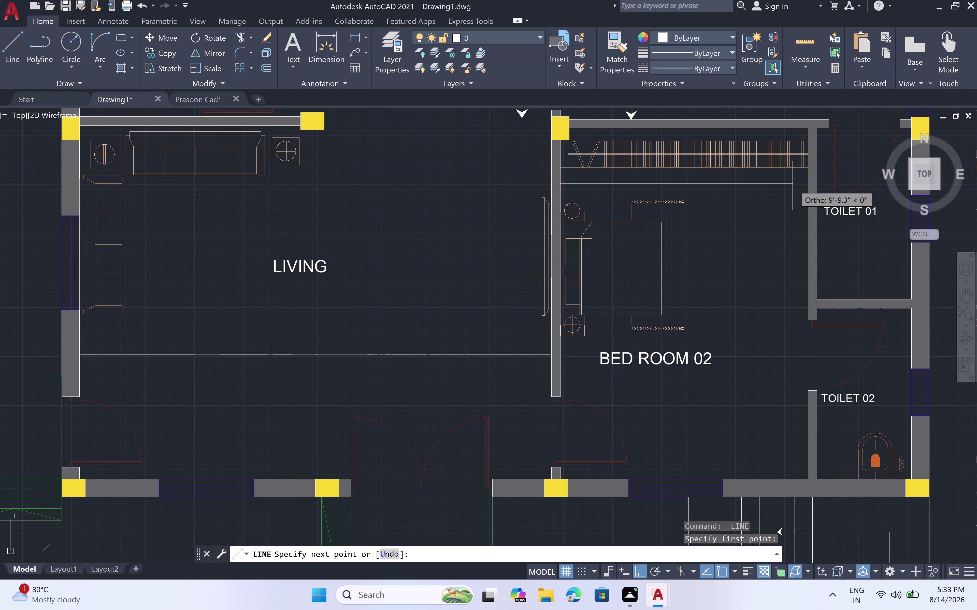
click(808, 184)
key(Escape)
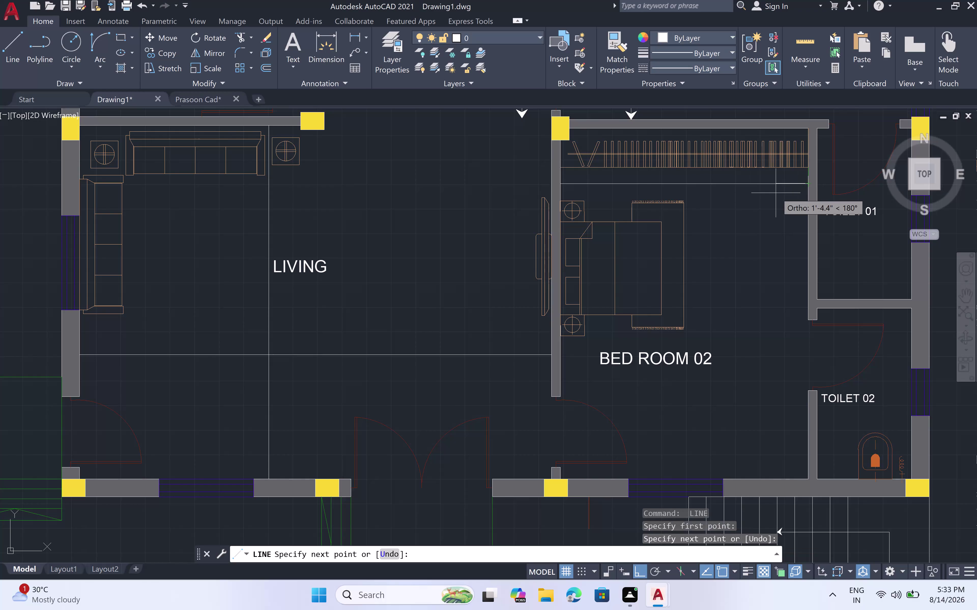
Draw a vertical centre line down through BED ROOM 02 to the bottom wall.
key(space)
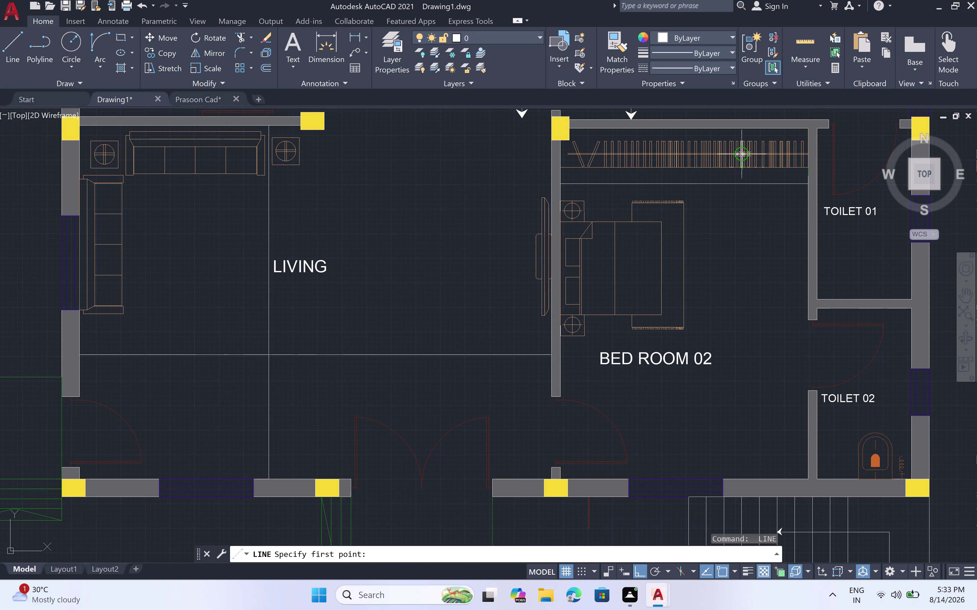
click(757, 129)
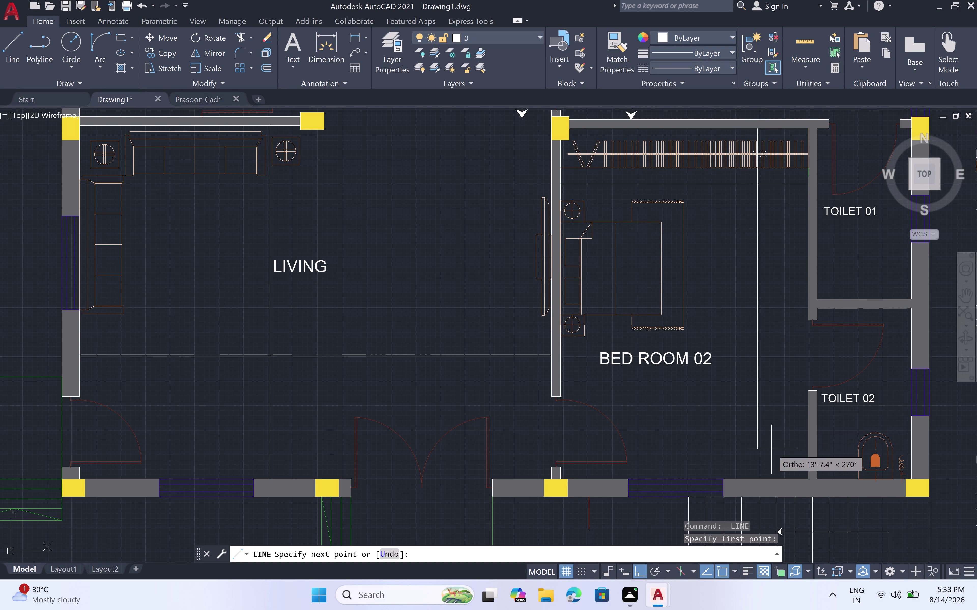
click(757, 475)
scroll(down, 3)
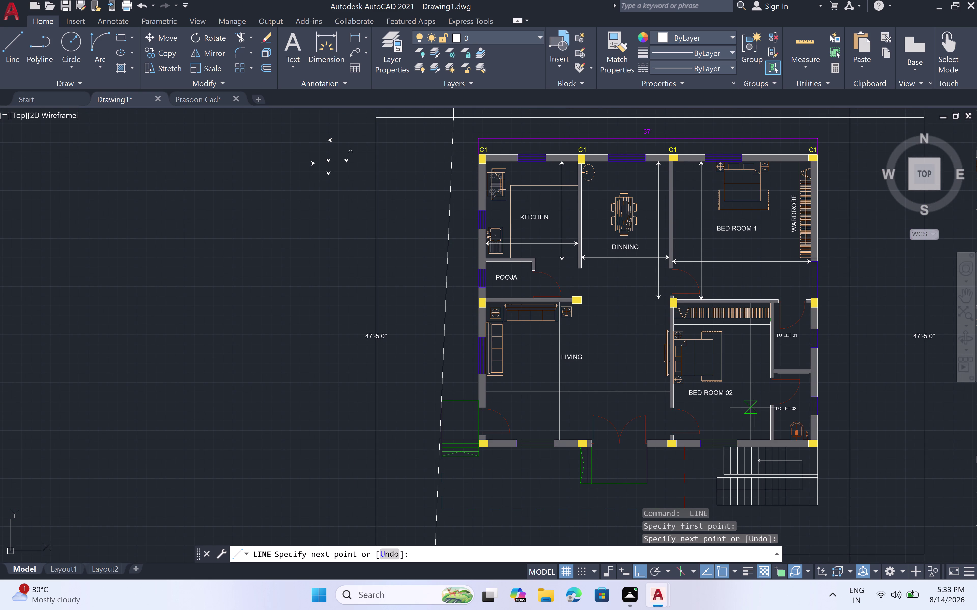
key(Escape)
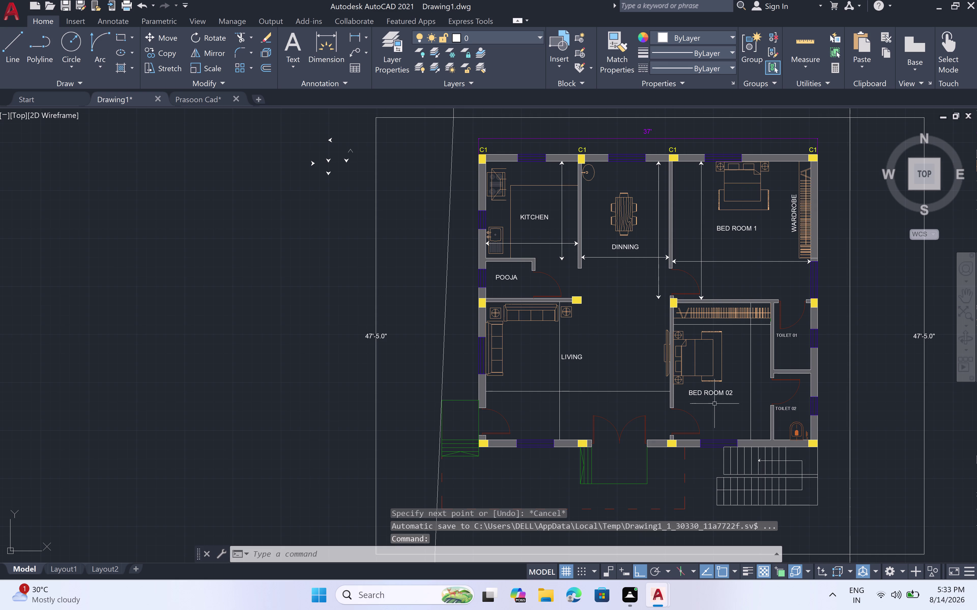
scroll(down, 3)
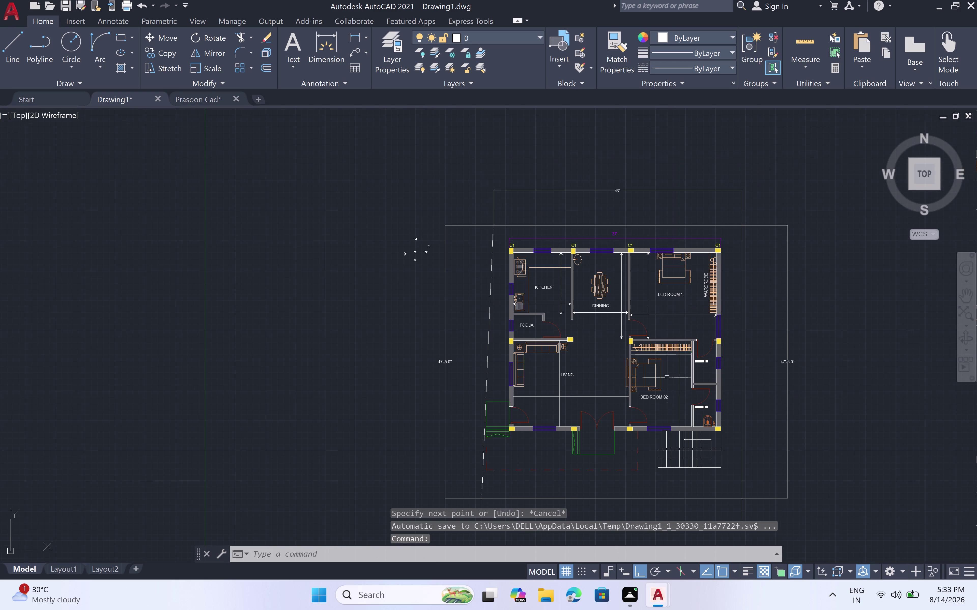
scroll(up, 3)
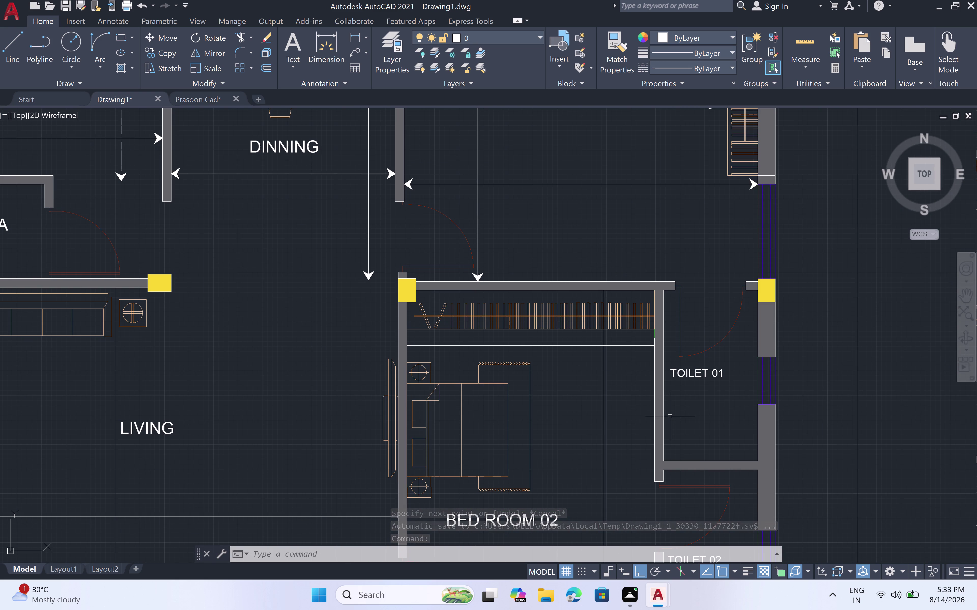
Draw the horizontal and vertical centre lines in TOILET 01.
key(space)
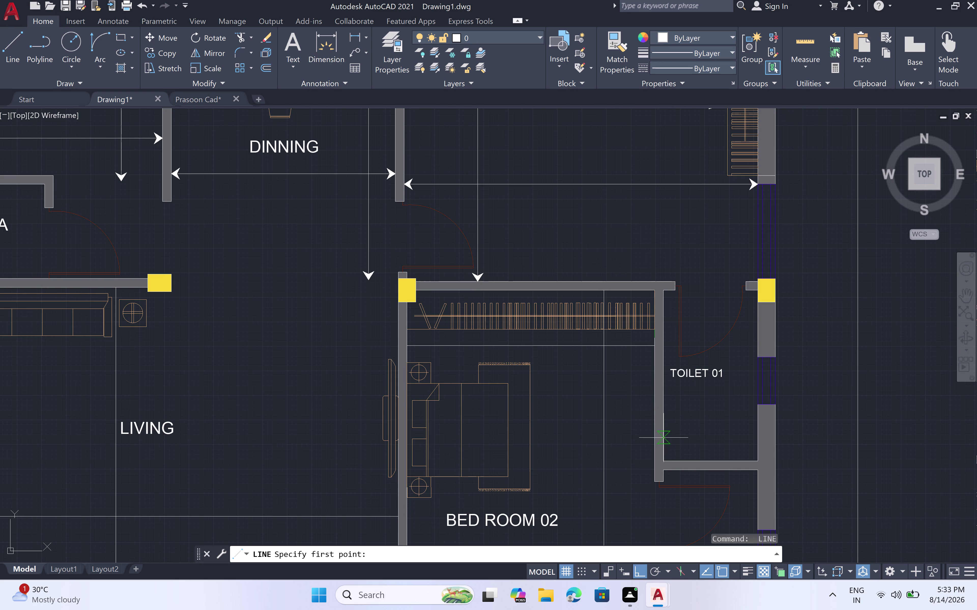
click(663, 438)
click(754, 435)
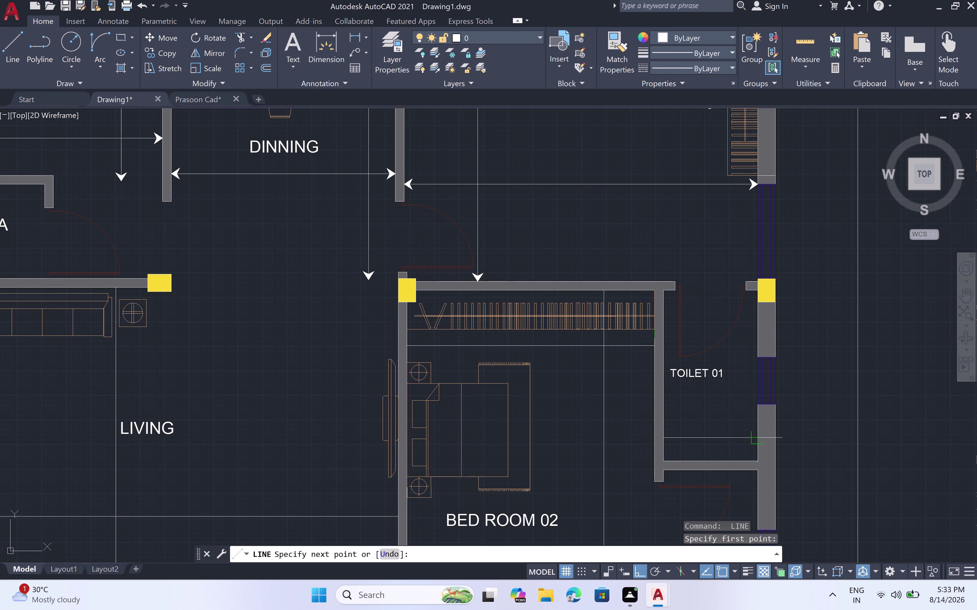
key(Escape)
key(space)
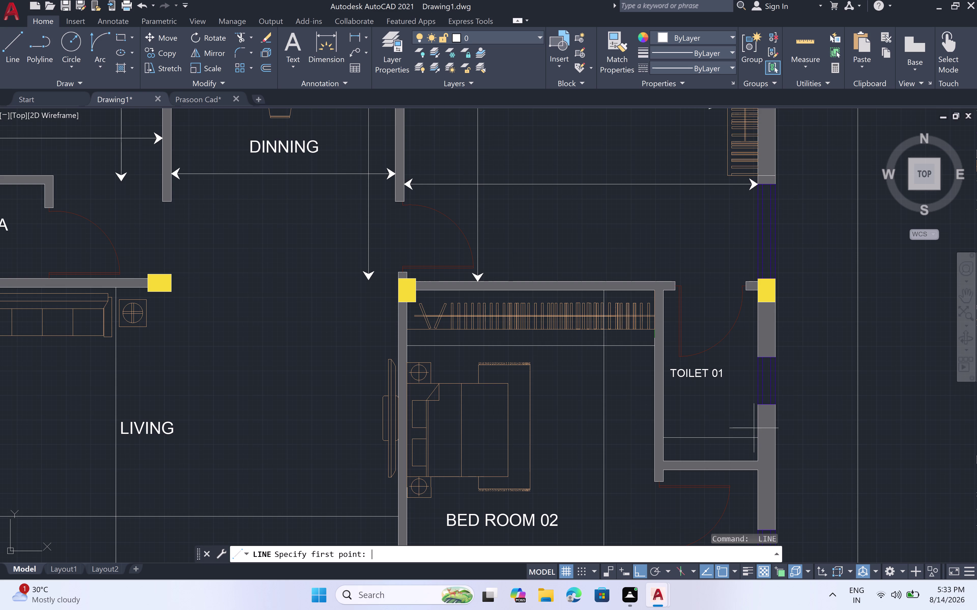
click(748, 292)
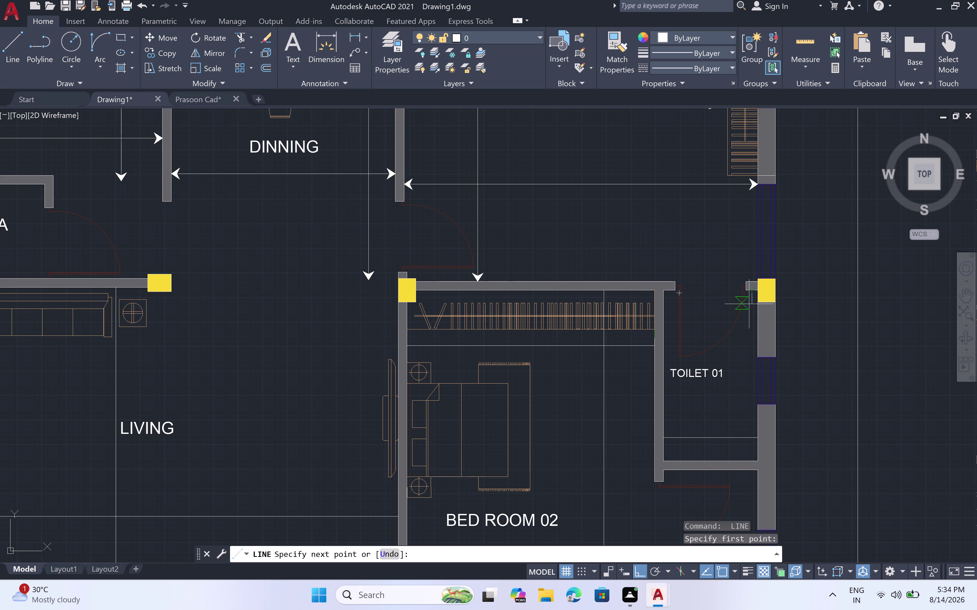
click(749, 460)
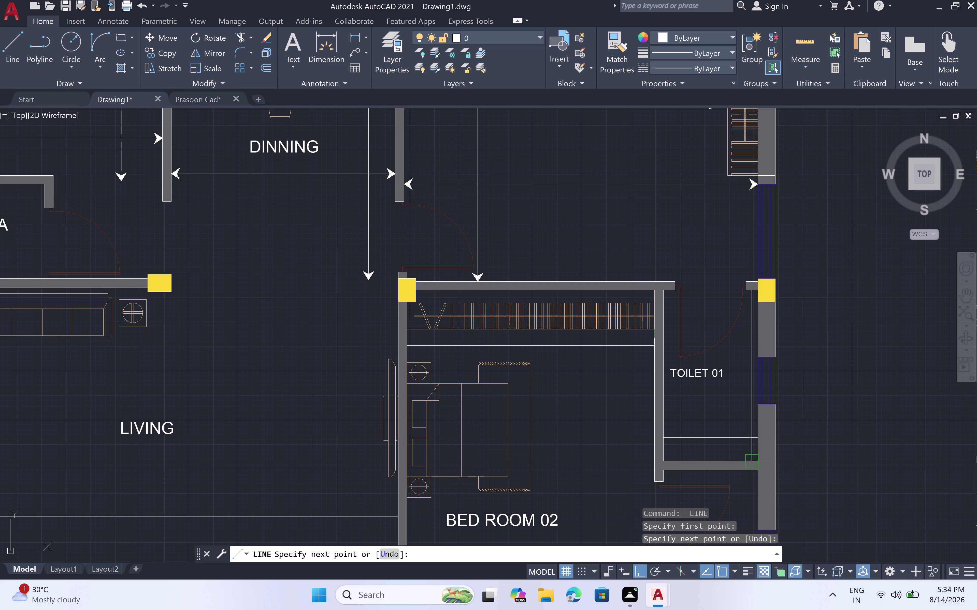
key(space)
scroll(down, 3)
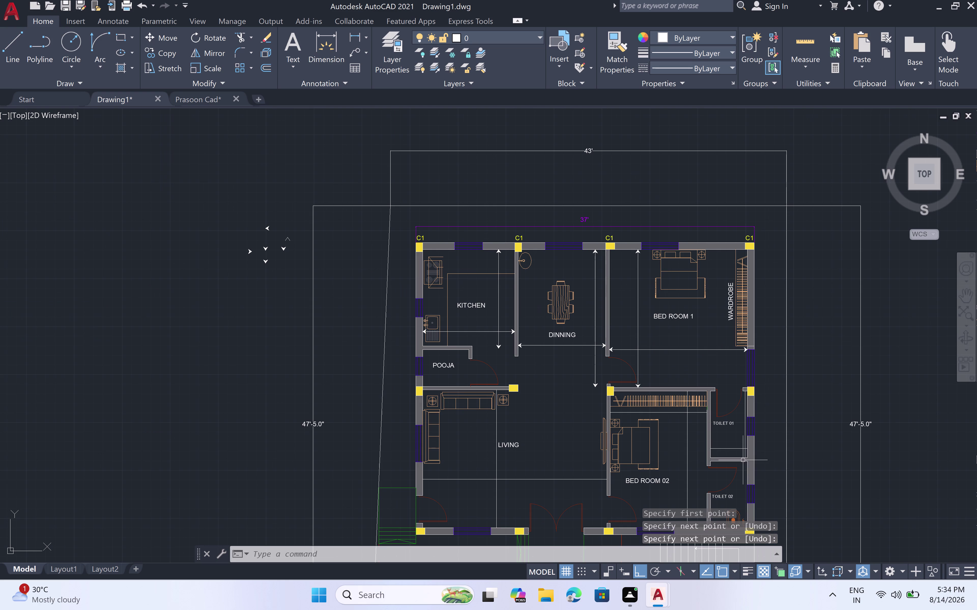
middle_drag(742, 485, 732, 395)
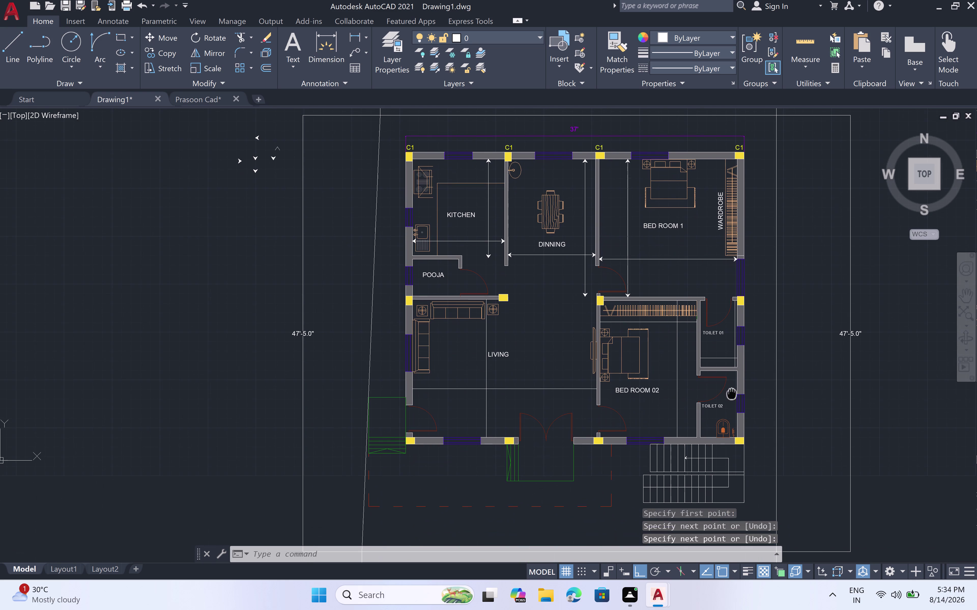
scroll(up, 3)
key(space)
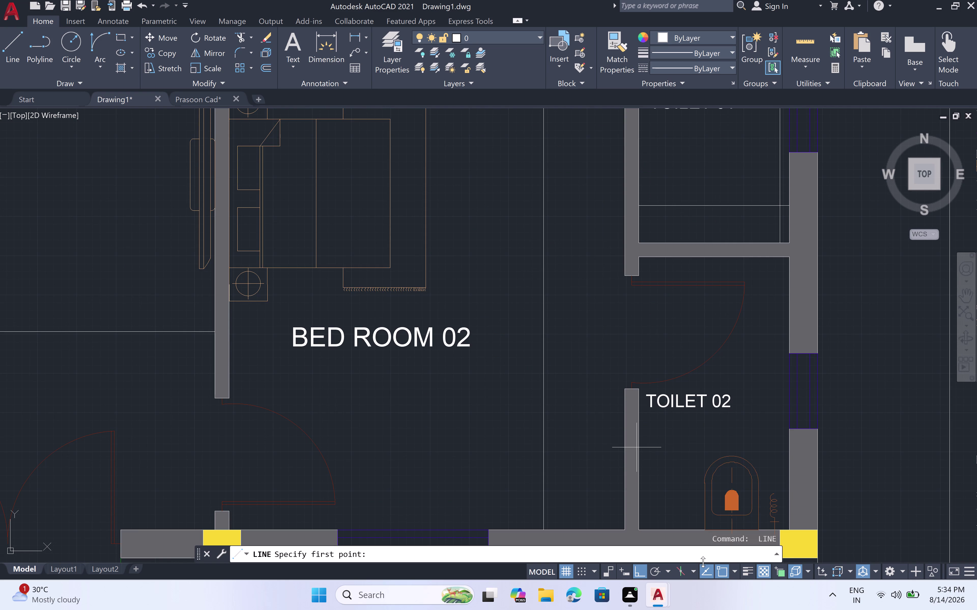
Draw the horizontal and vertical centre lines in TOILET 02.
click(639, 435)
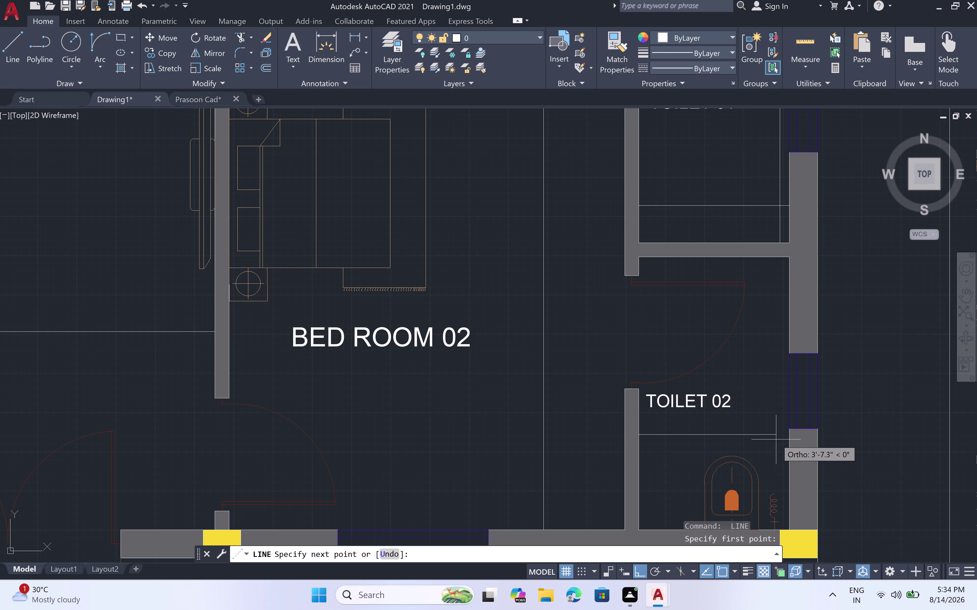
click(787, 436)
key(space)
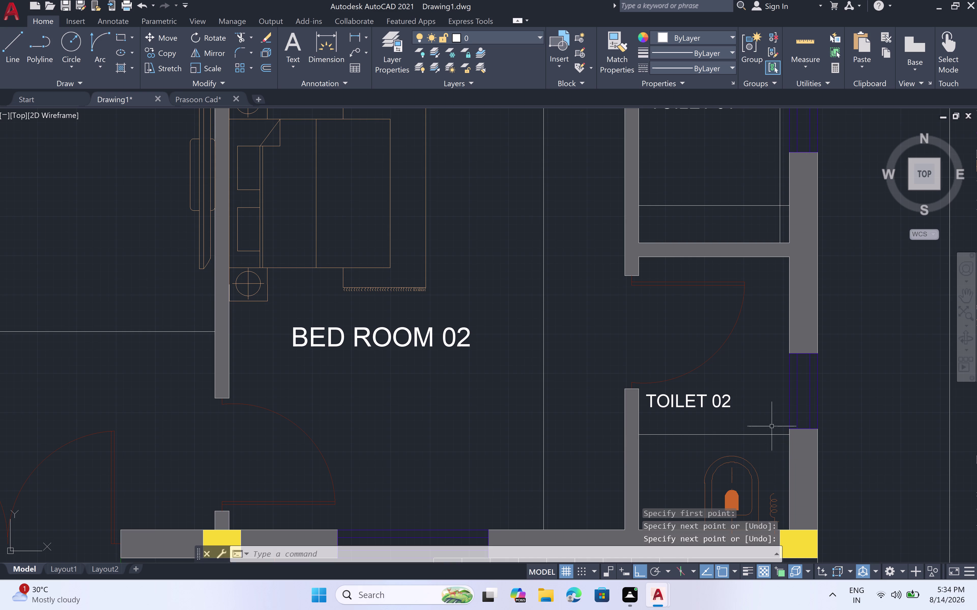
key(space)
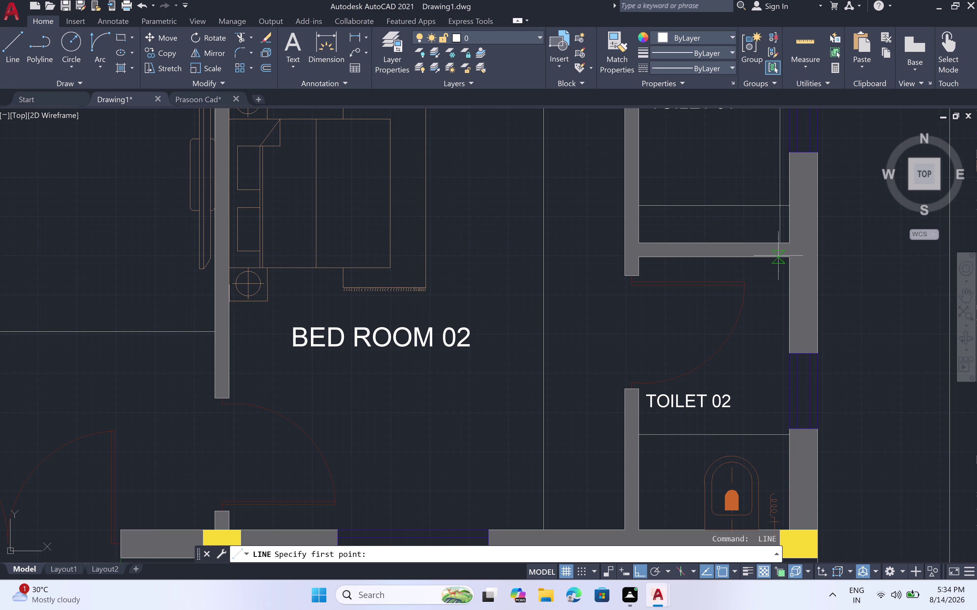
click(771, 256)
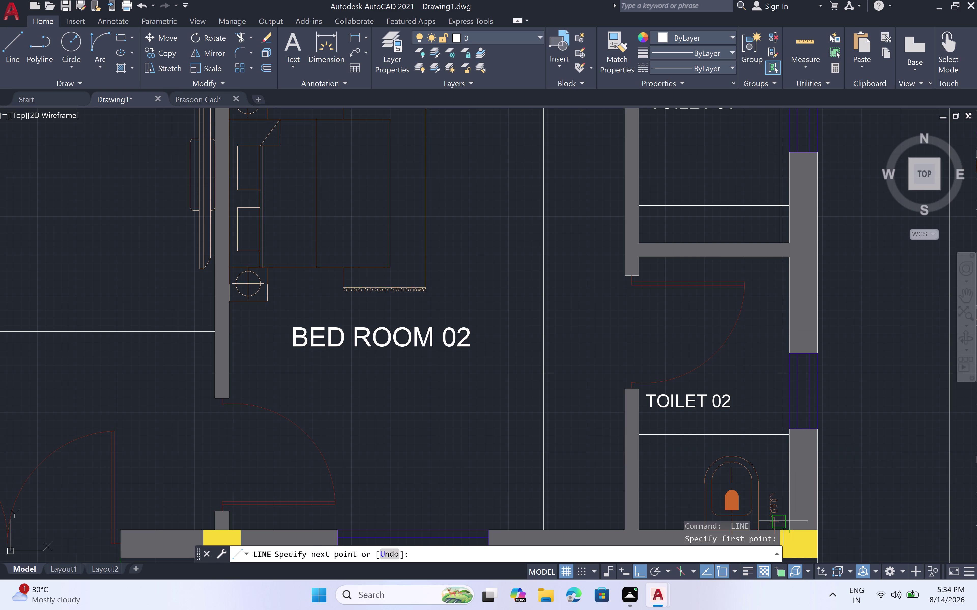
scroll(down, 3)
scroll(up, 3)
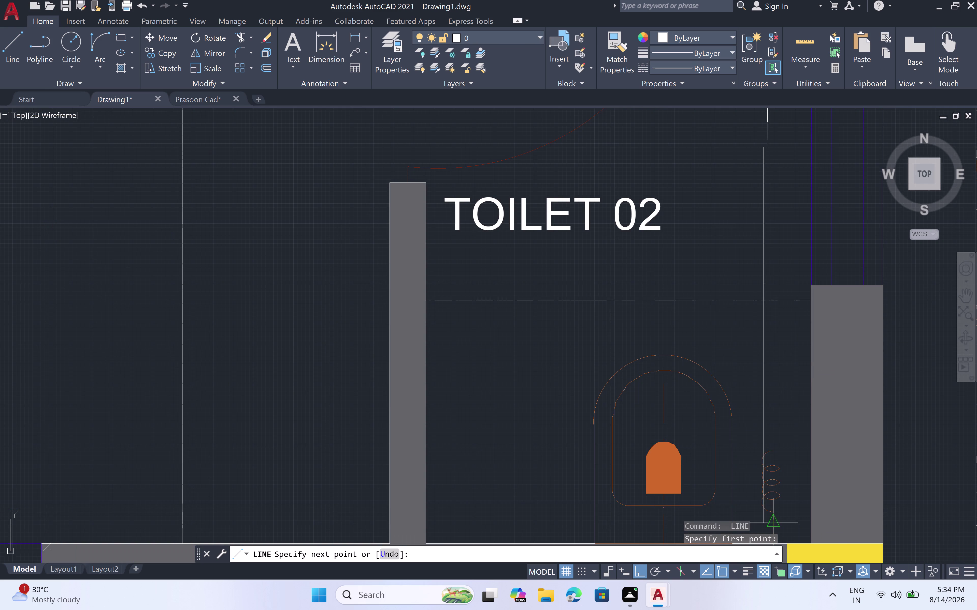
scroll(down, 3)
middle_drag(777, 524, 762, 420)
scroll(up, 3)
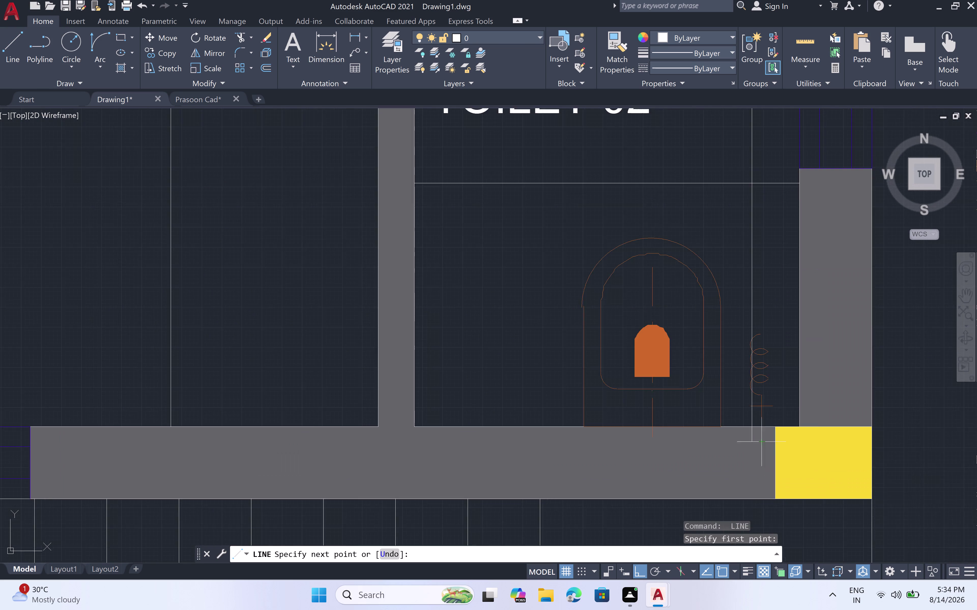
click(750, 402)
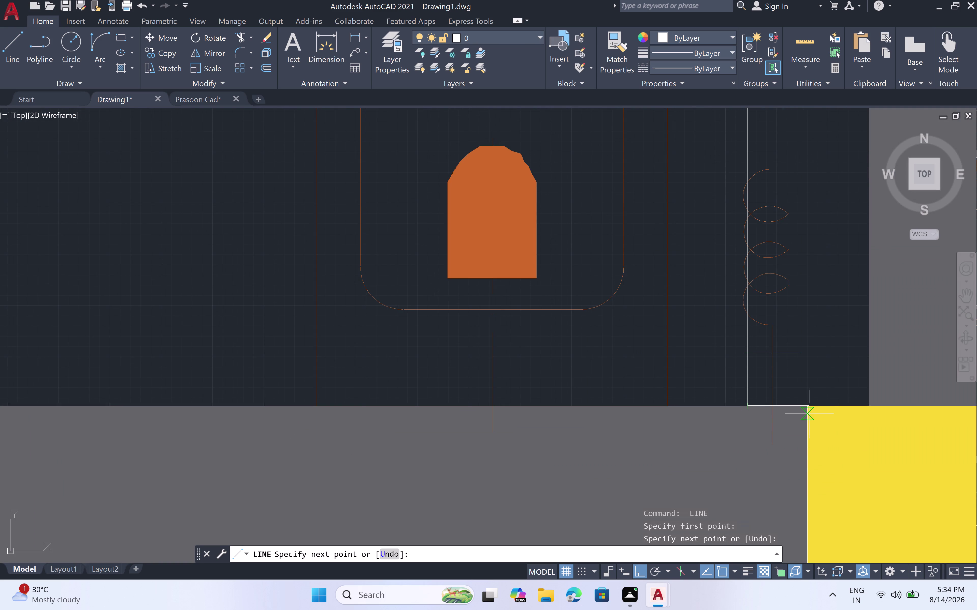
key(Escape)
Zoom out, then zoom in on the spare white arrowheads left of the plan.
scroll(down, 3)
scroll(down, 3)
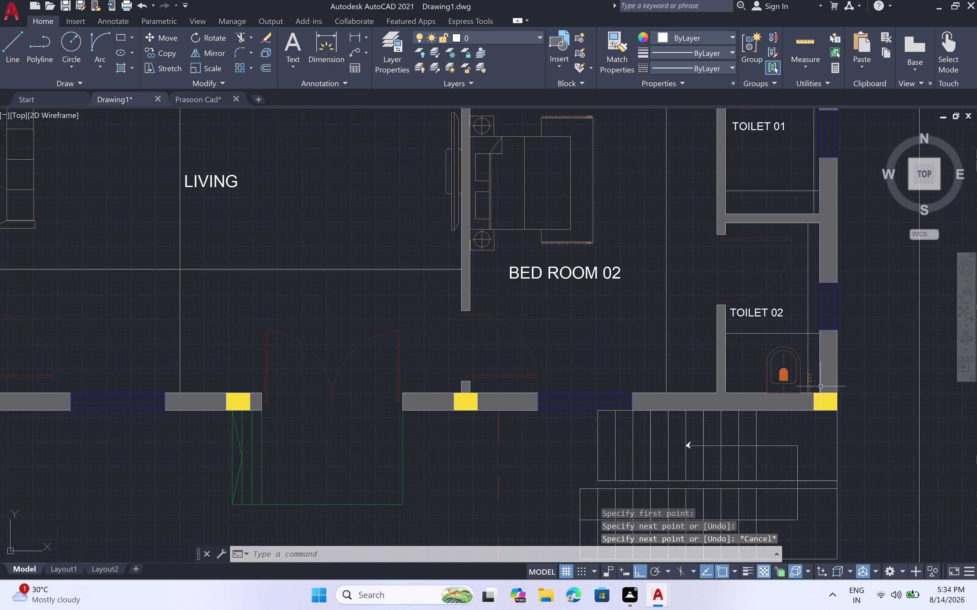
scroll(down, 3)
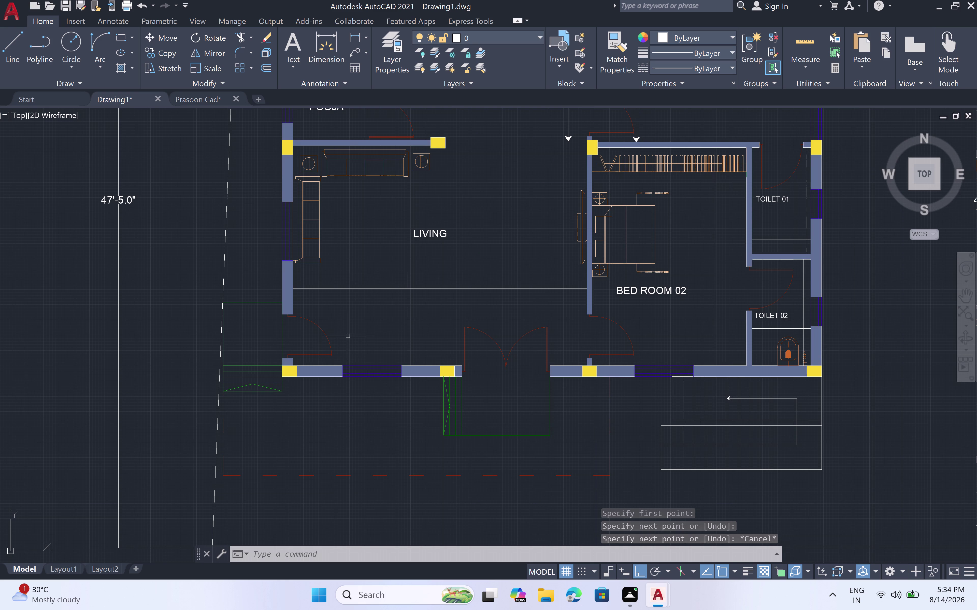
scroll(down, 3)
scroll(down, 3)
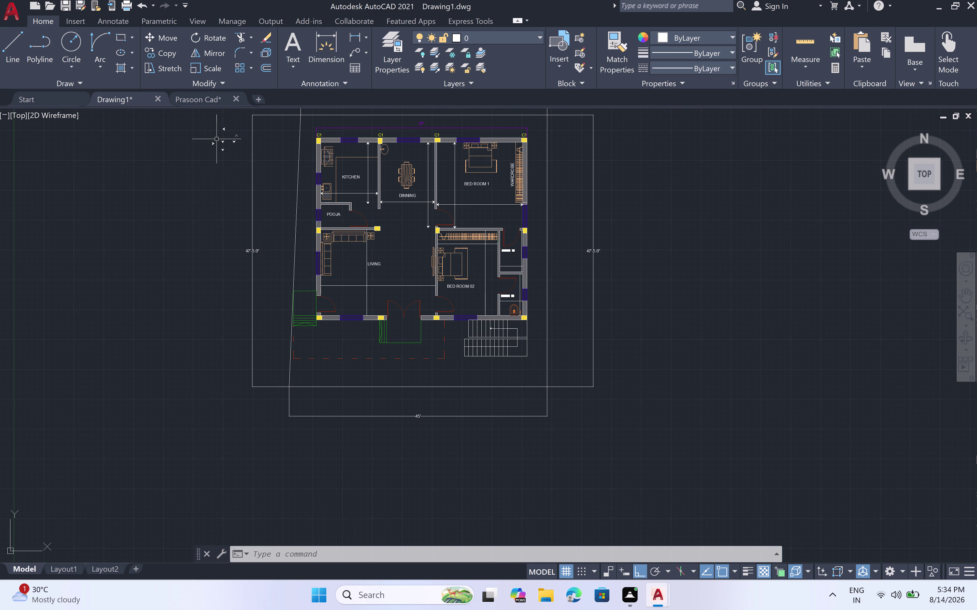
scroll(up, 3)
scroll(up, 3)
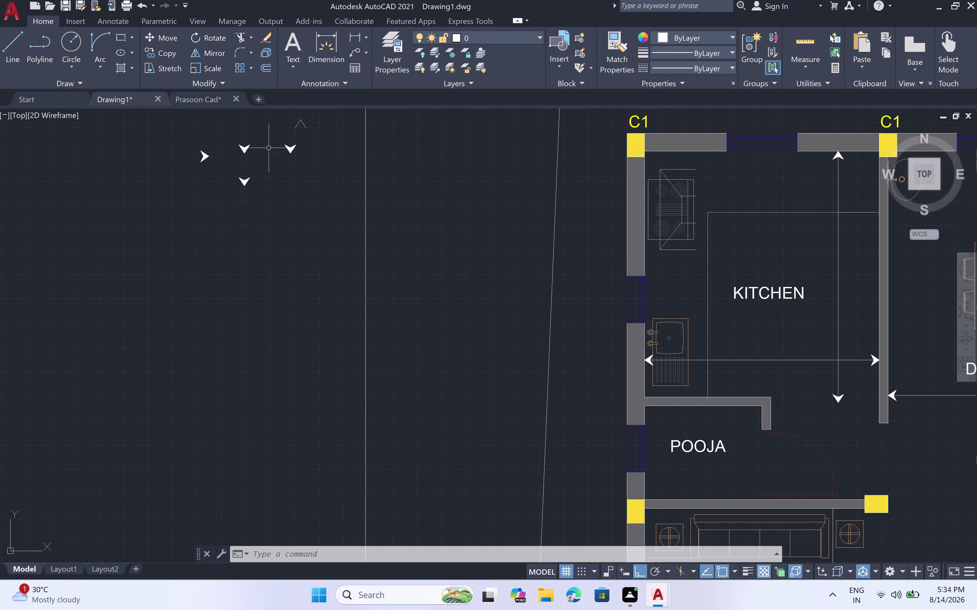
Copy the right-pointing arrowhead from its tip, with Ortho turned off.
double_click(214, 146)
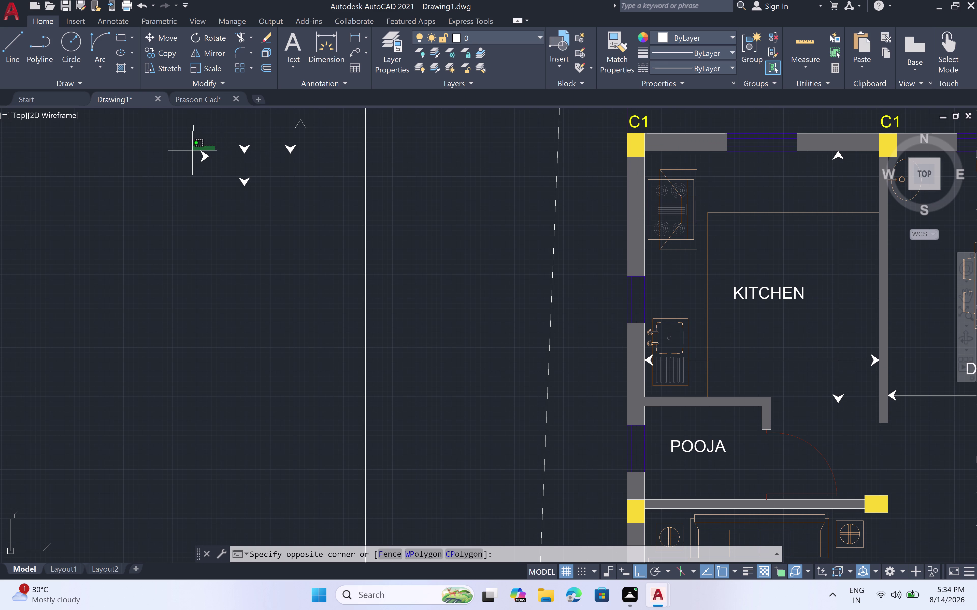
click(190, 172)
text(C)
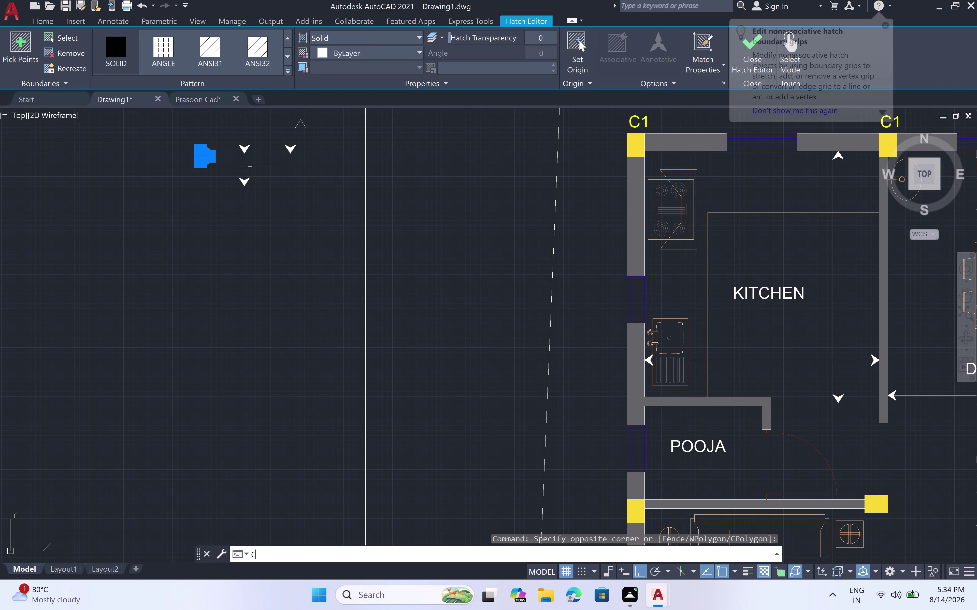
text(O)
key(space)
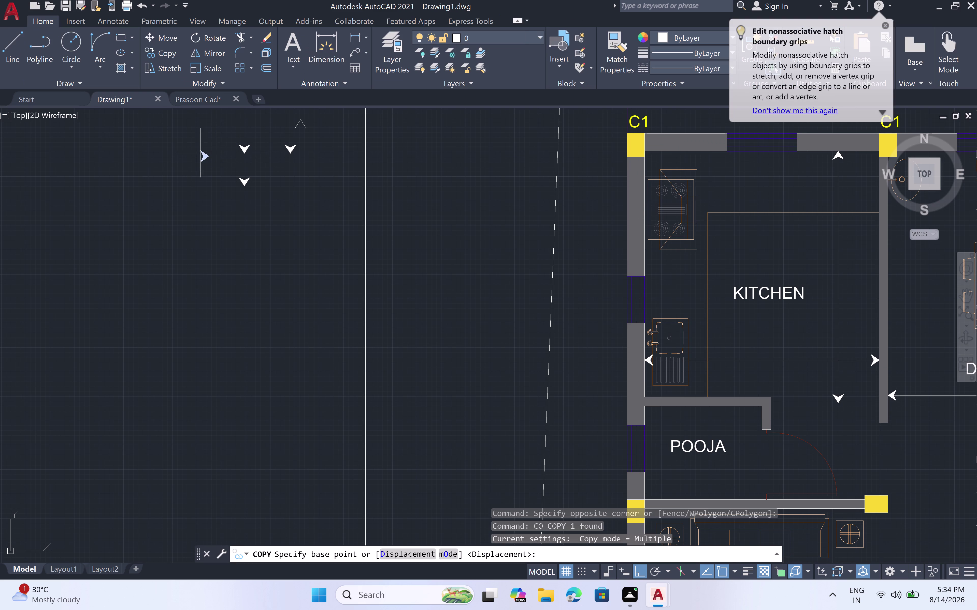
scroll(up, 3)
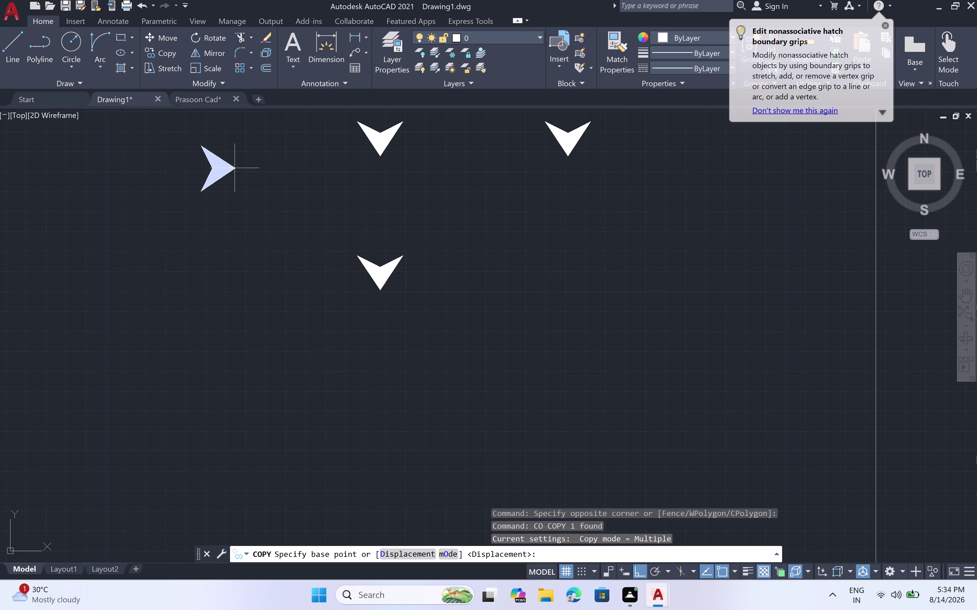
click(235, 168)
scroll(down, 3)
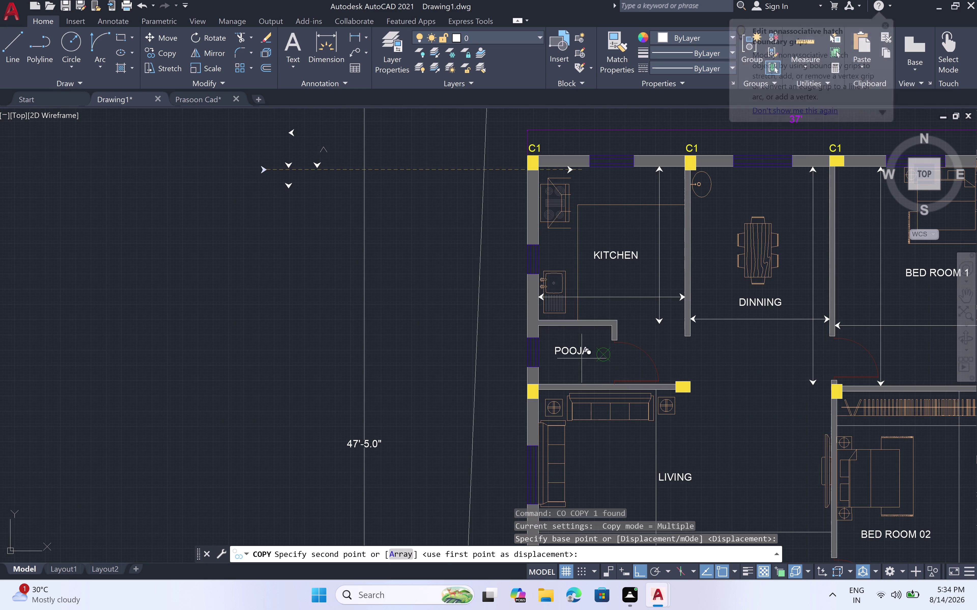
key(F8)
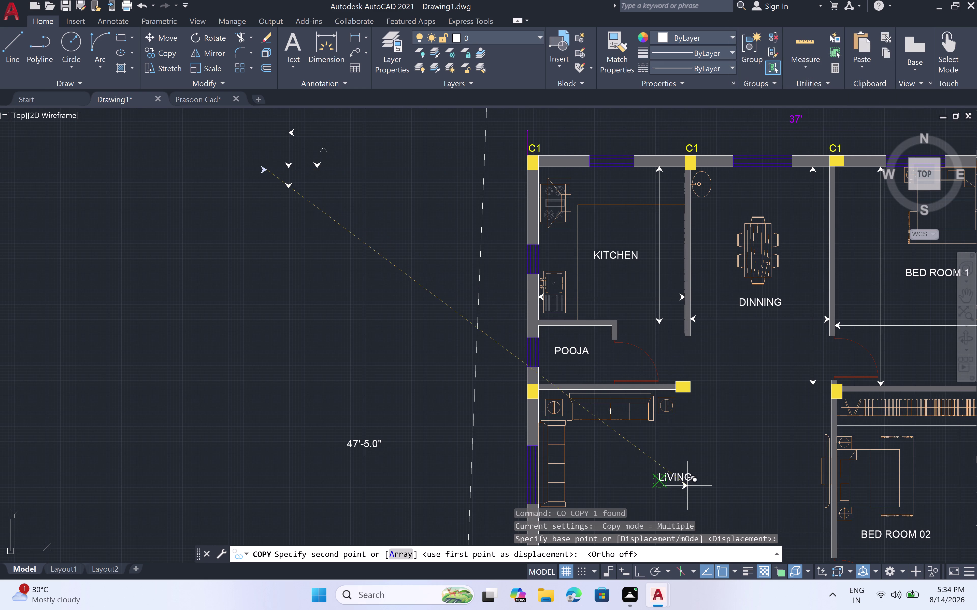
Place arrowhead copies at the Living line's right end and the line end by Toilet 01.
middle_drag(732, 452, 664, 258)
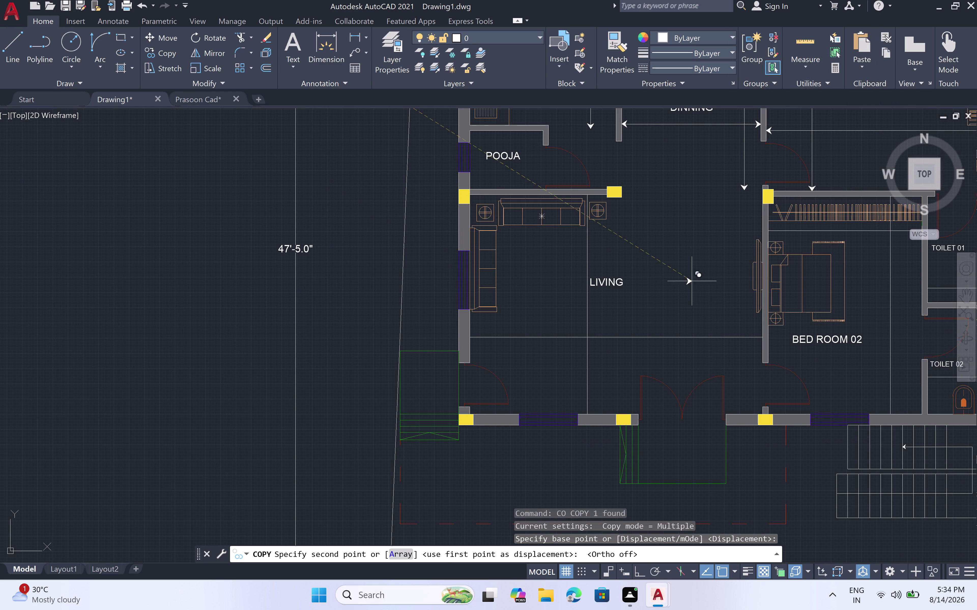
scroll(up, 3)
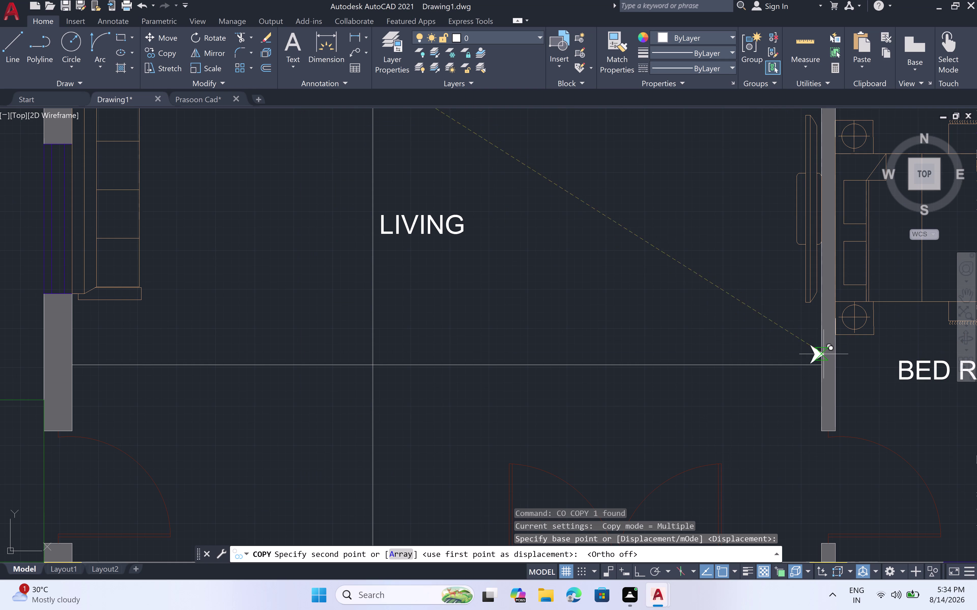
click(823, 363)
scroll(down, 3)
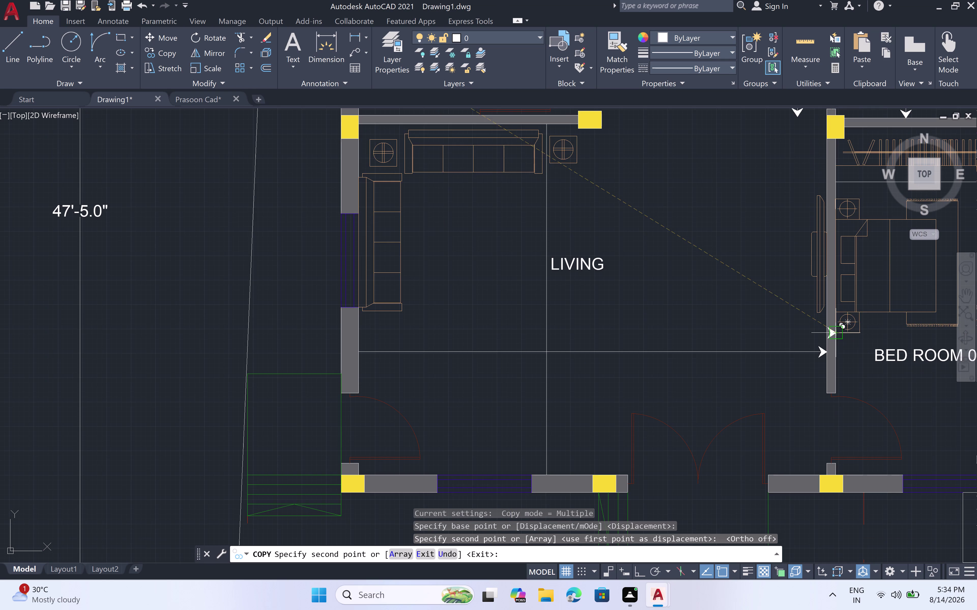
scroll(down, 3)
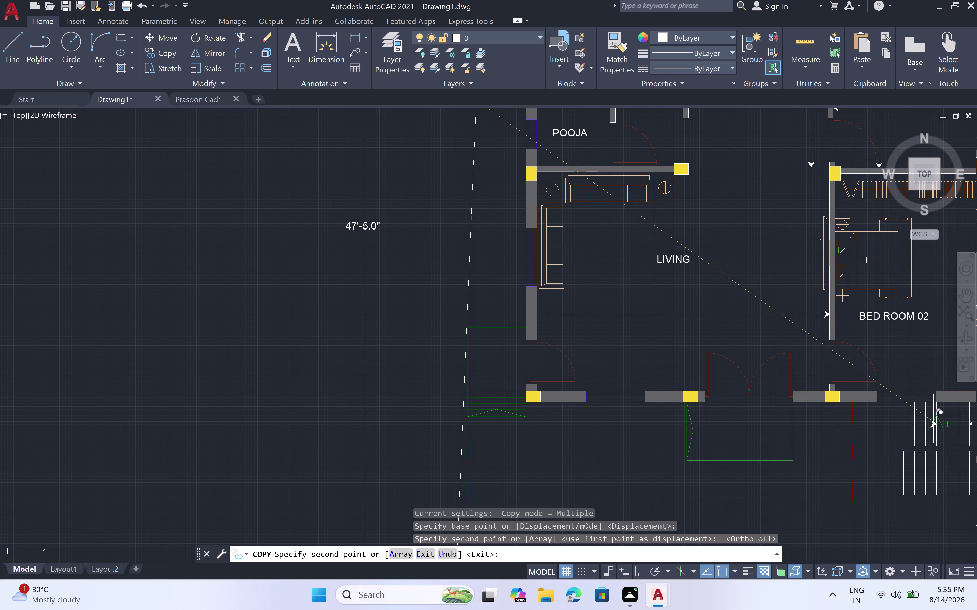
middle_drag(893, 357, 891, 357)
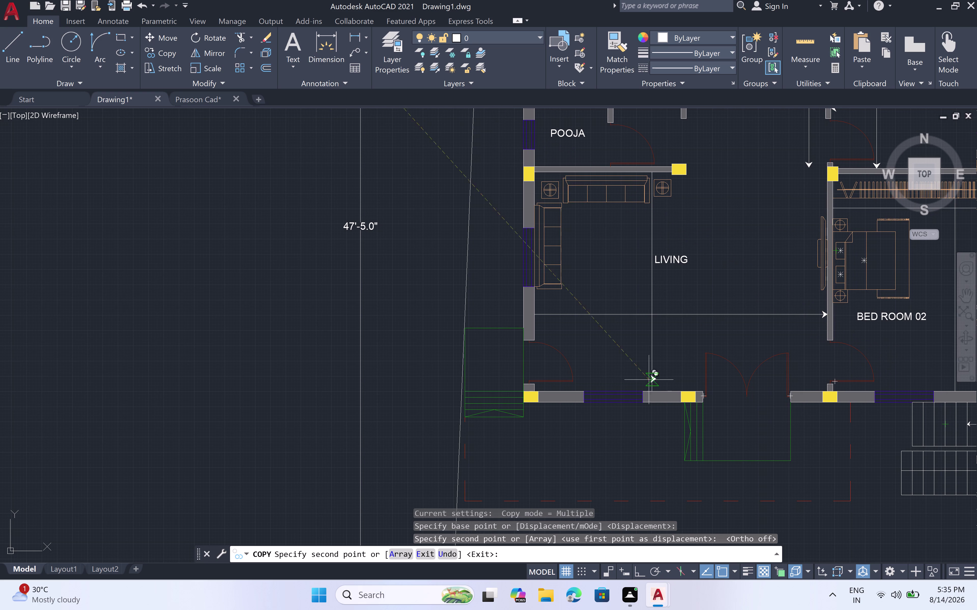
middle_drag(786, 264, 588, 303)
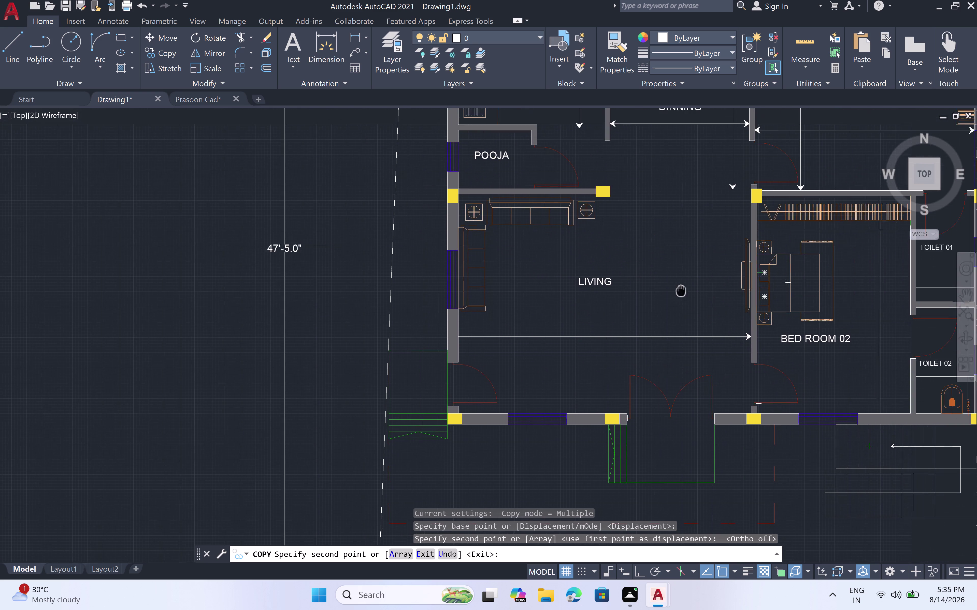
middle_drag(588, 304, 493, 314)
scroll(up, 3)
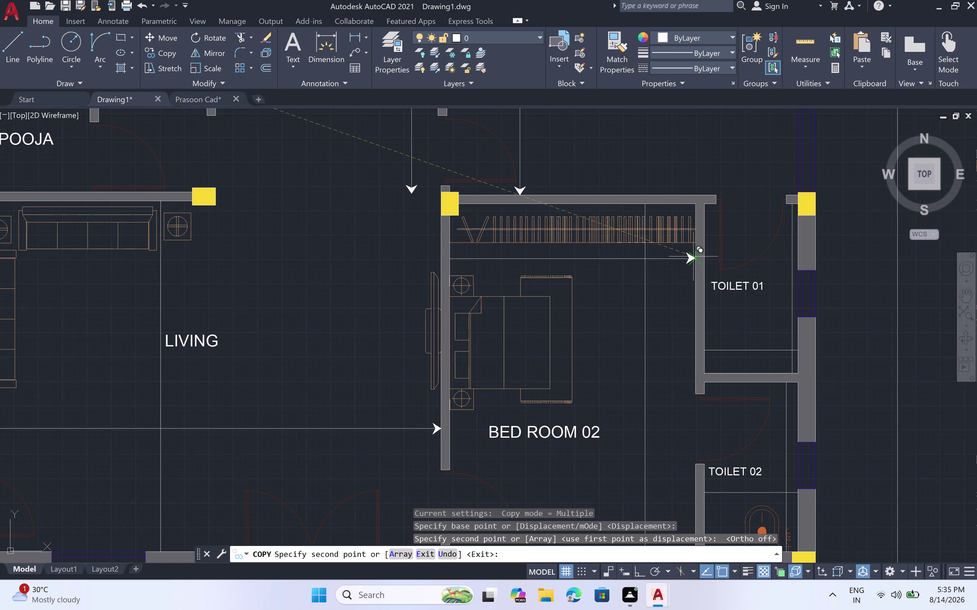
scroll(up, 3)
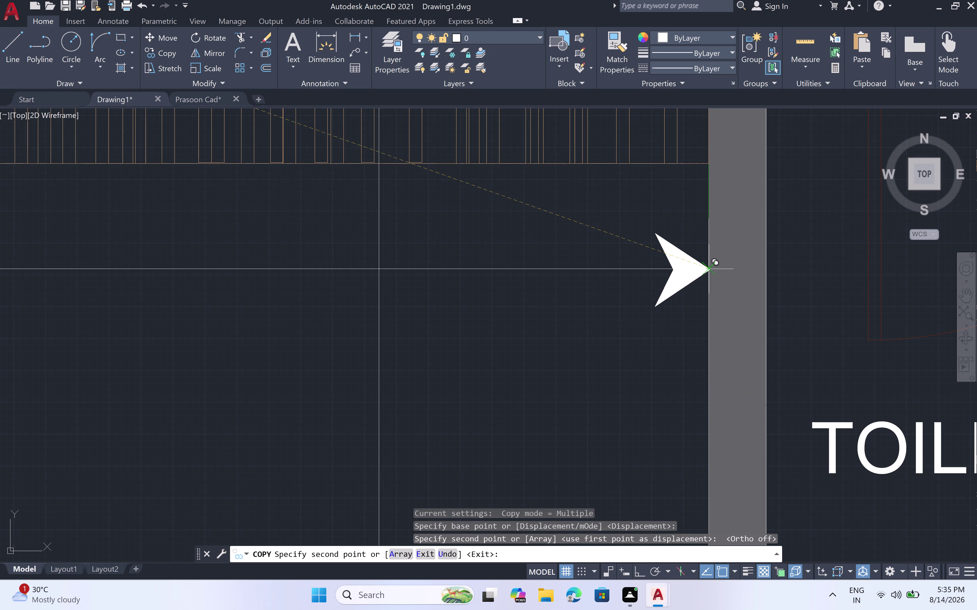
click(703, 265)
Place arrowhead copies at Toilet 01's right wall and the Toilet 02 line end.
scroll(down, 3)
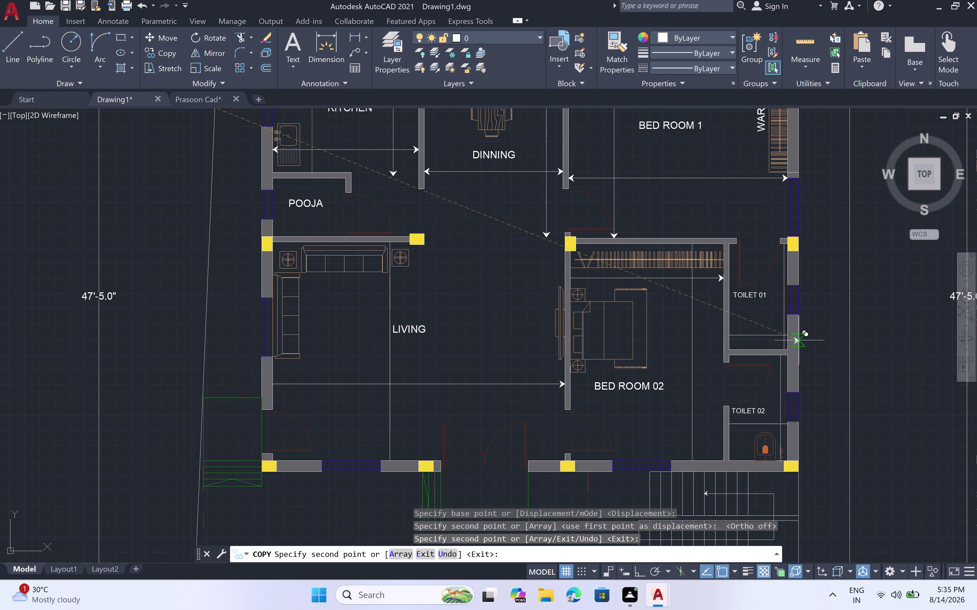
scroll(up, 3)
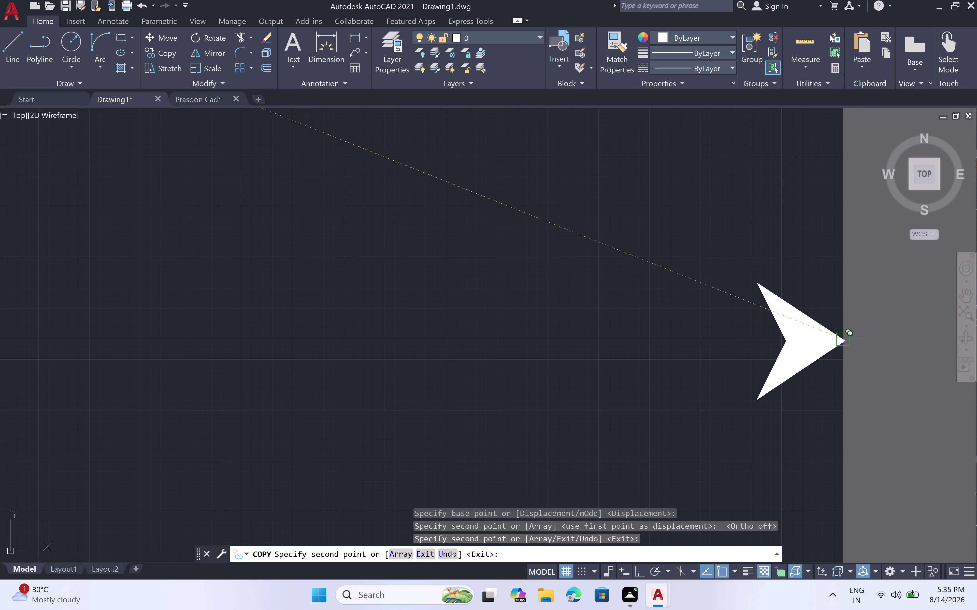
click(839, 337)
scroll(up, 3)
scroll(down, 3)
scroll(down, 3)
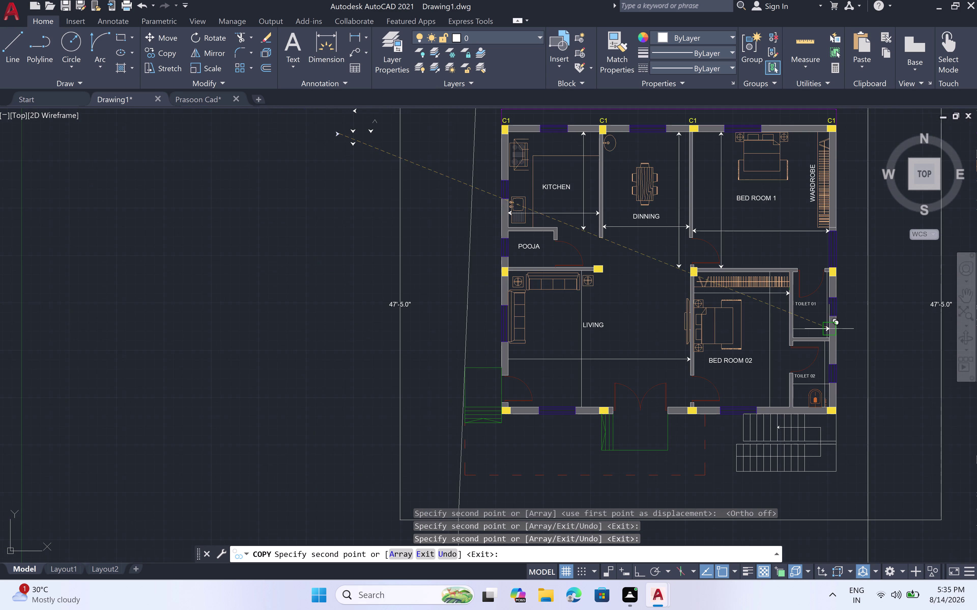
scroll(up, 3)
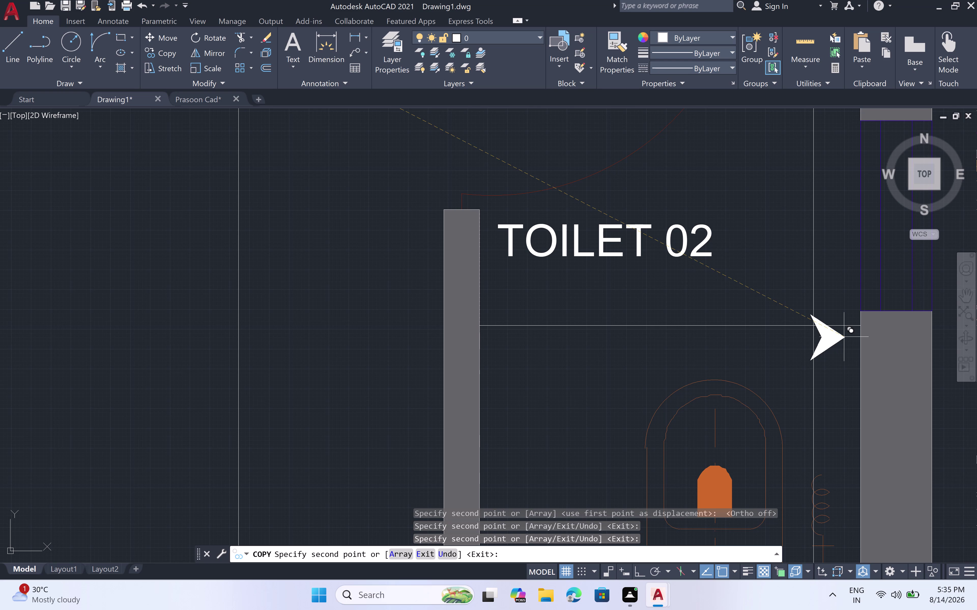
click(860, 326)
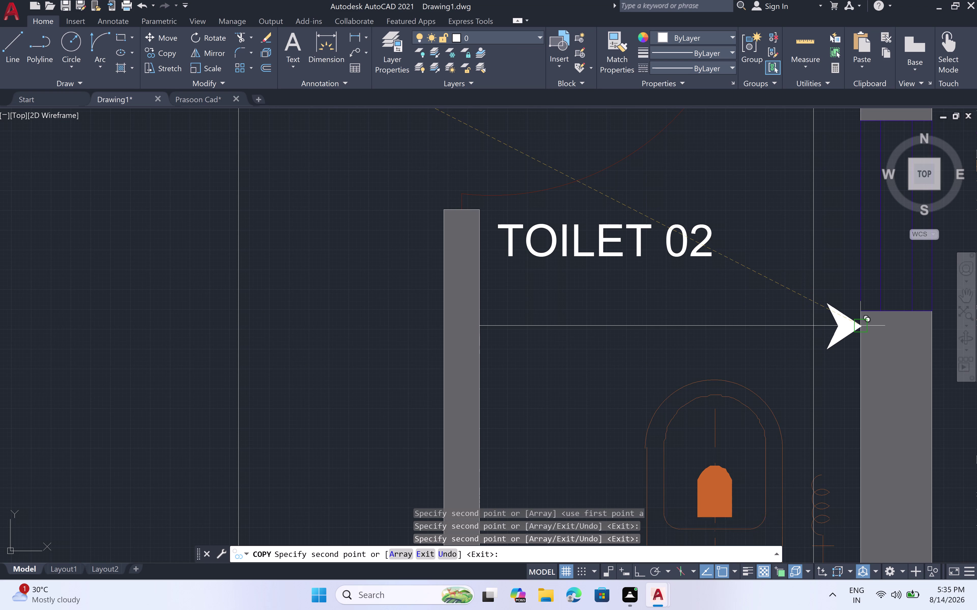
key(Escape)
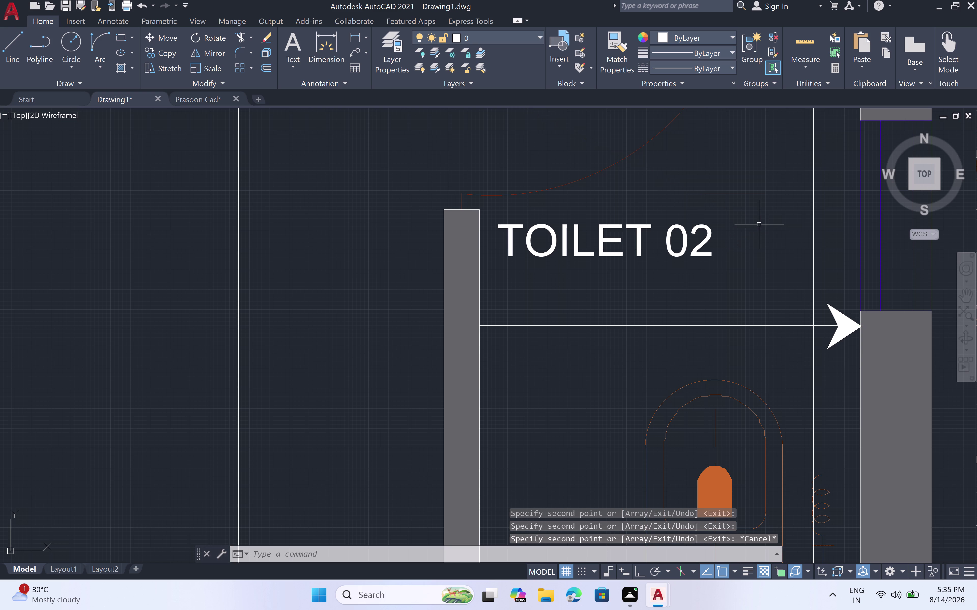